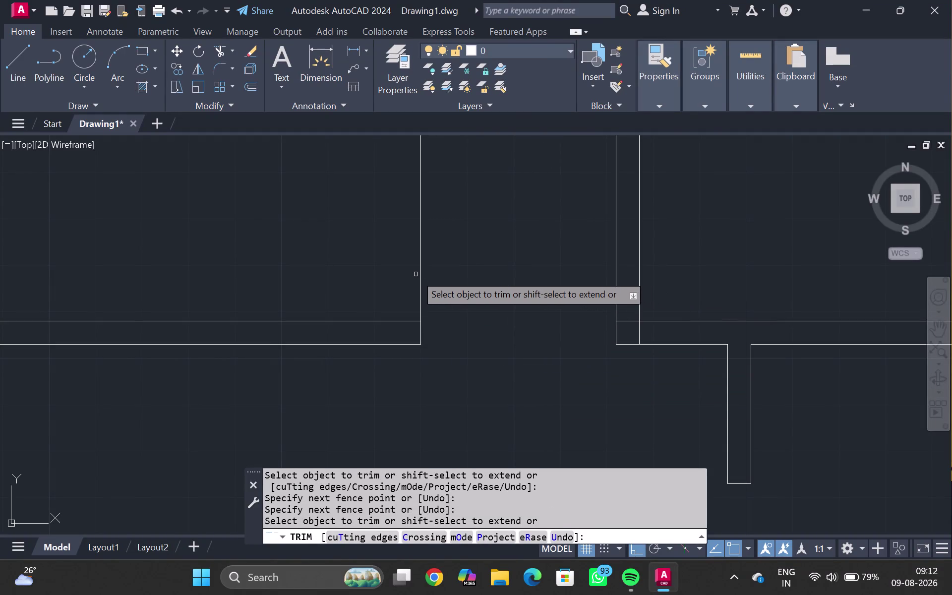
Trim the leftover wall segment, then delete the stray short line at the next junction.
drag(415, 274, 430, 282)
key(Escape)
scroll(down, 3)
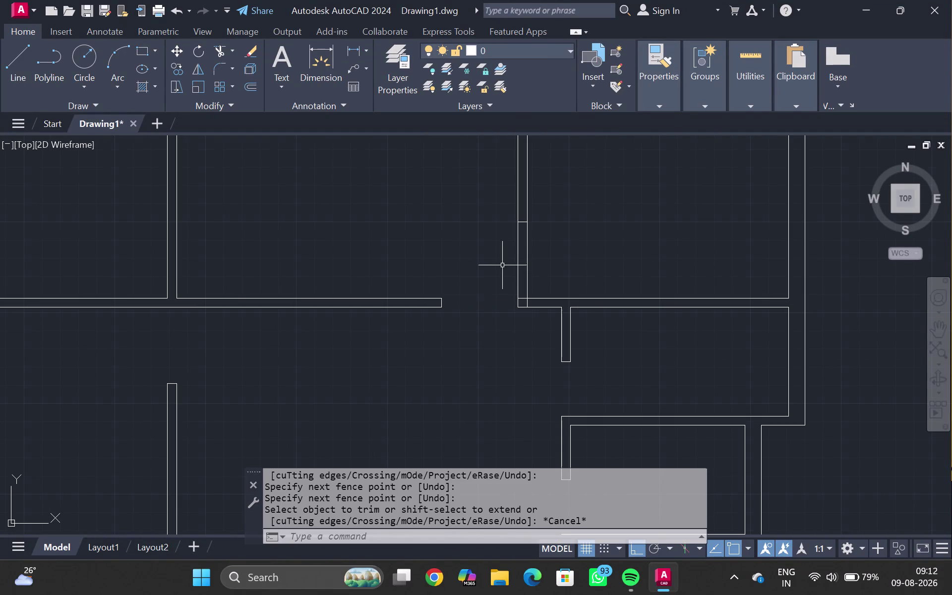
middle_drag(521, 246, 407, 399)
scroll(up, 3)
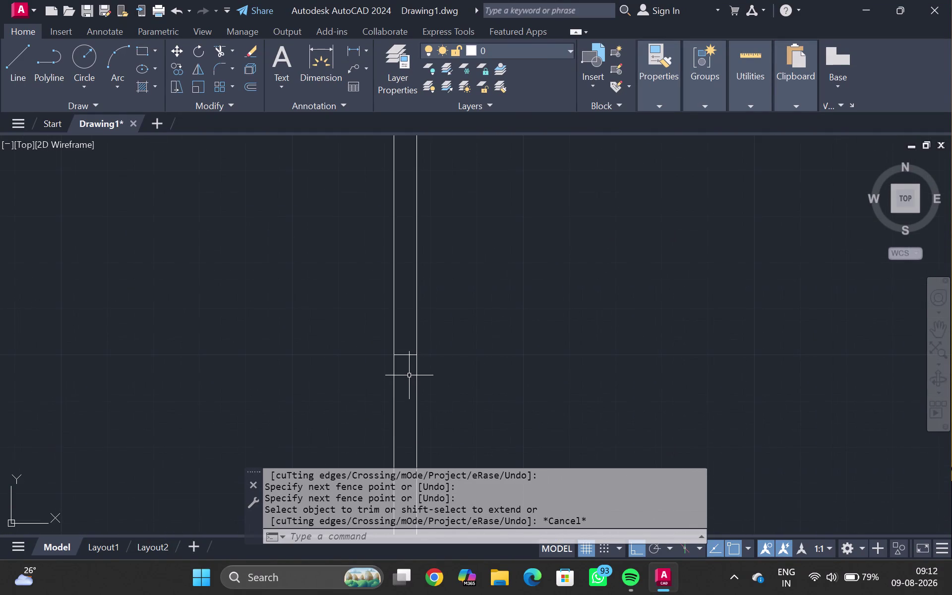
click(405, 355)
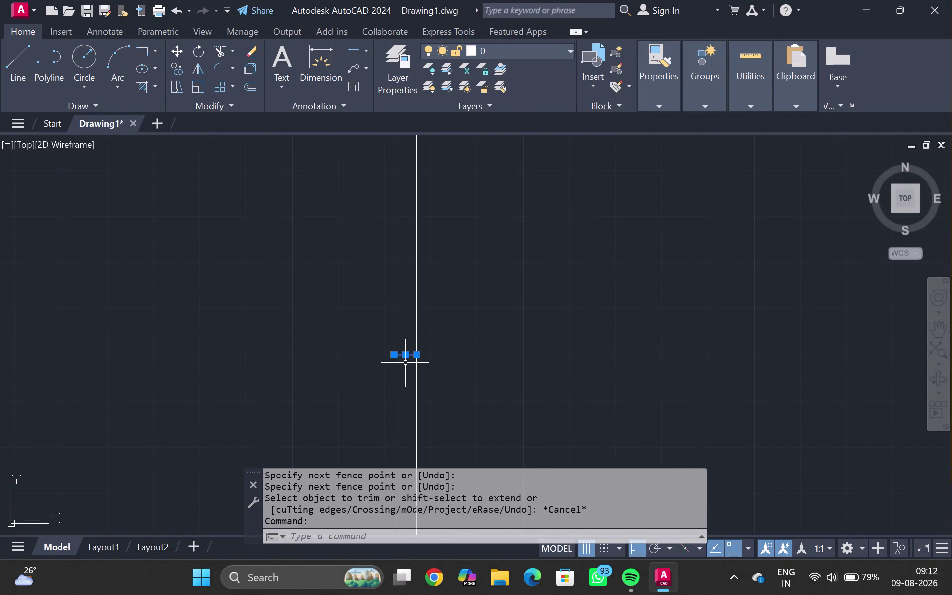
key(Delete)
Fence-trim the overlapping line piece inside the wall junction with TR.
scroll(down, 3)
middle_drag(310, 236, 321, 205)
scroll(up, 3)
scroll(up, 3)
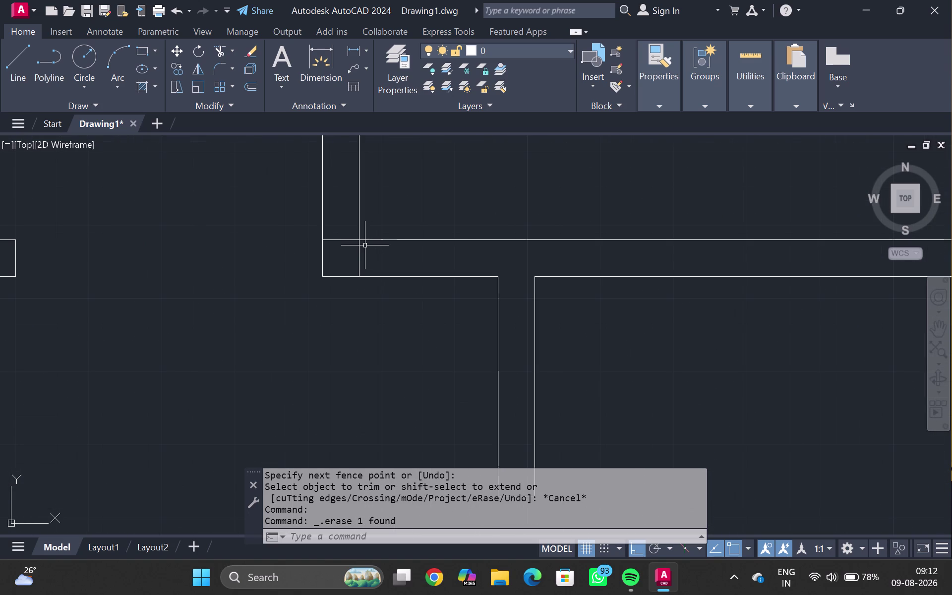
text(TR)
key(Return)
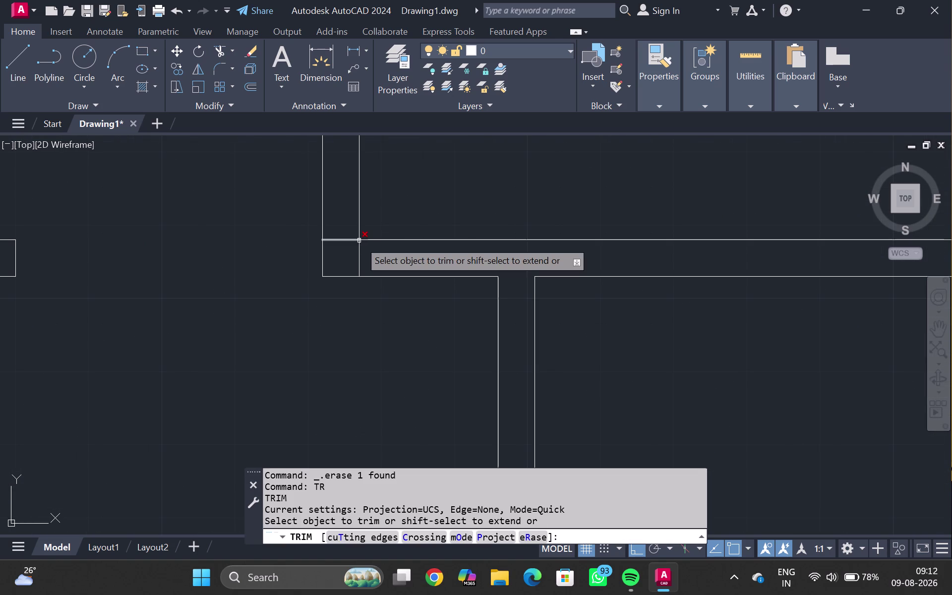
drag(339, 227, 335, 243)
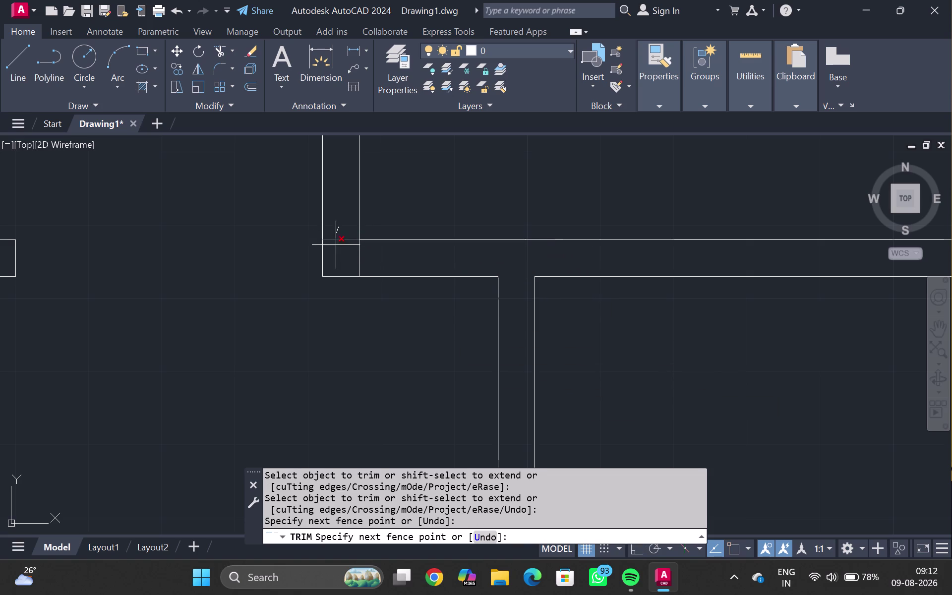
drag(335, 243, 363, 270)
key(Escape)
scroll(down, 3)
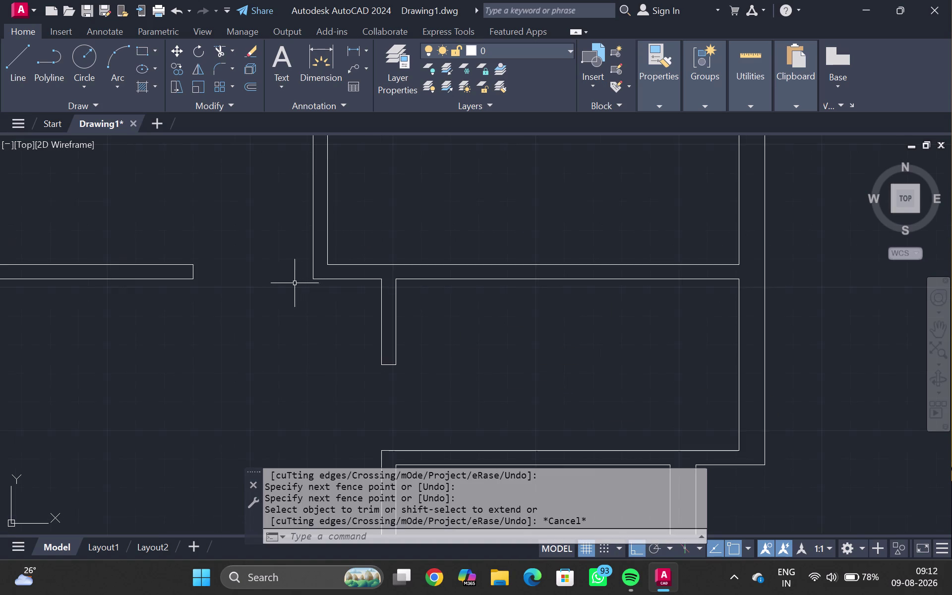
scroll(down, 3)
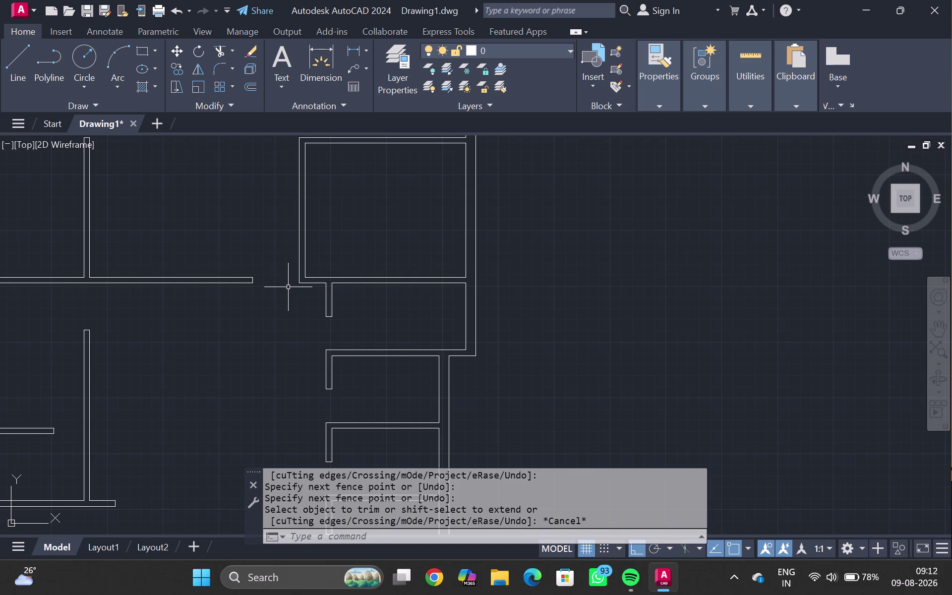
scroll(up, 3)
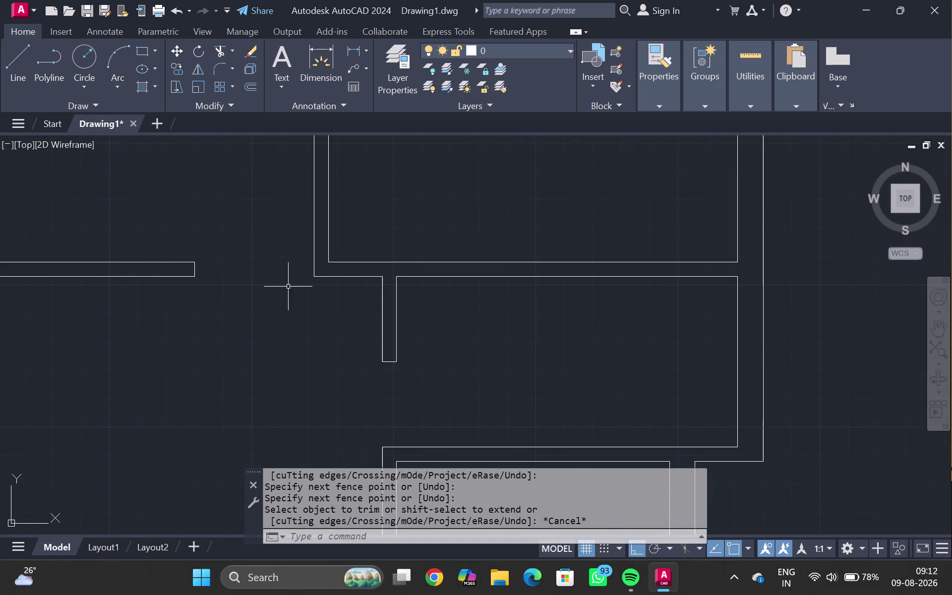
Draw a cap line across the vertical wall from the inner corner to the outer line.
key(l)
key(Return)
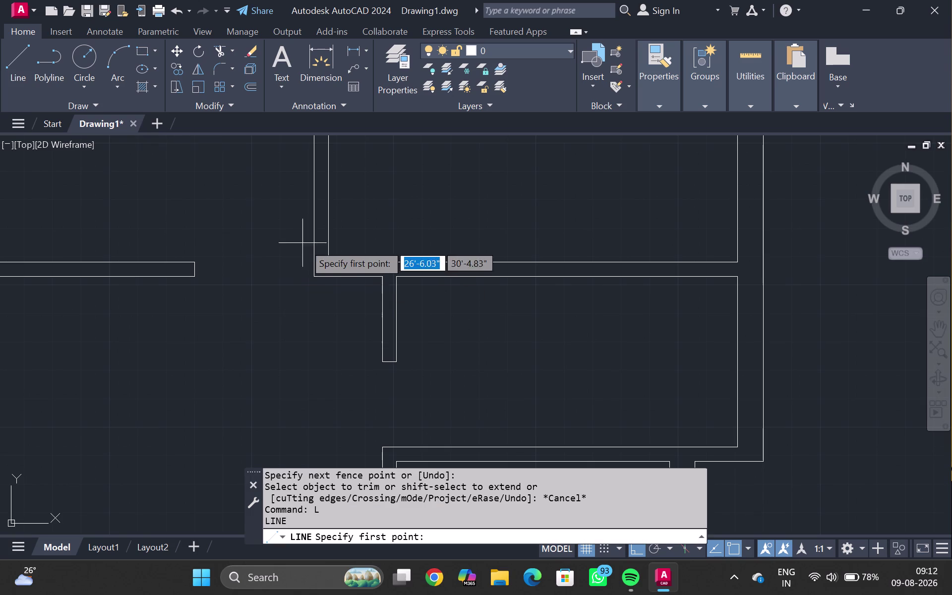
scroll(up, 3)
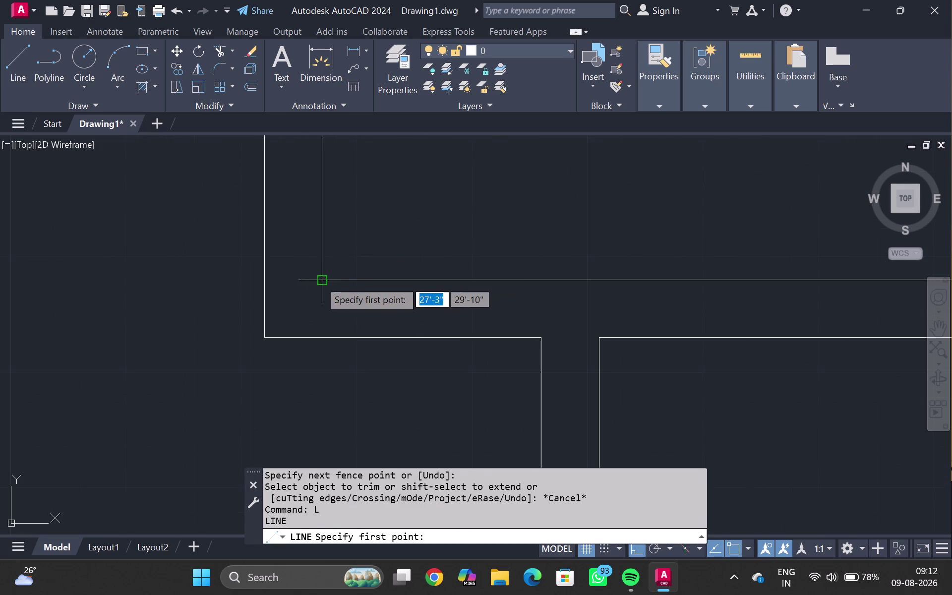
click(318, 279)
click(269, 278)
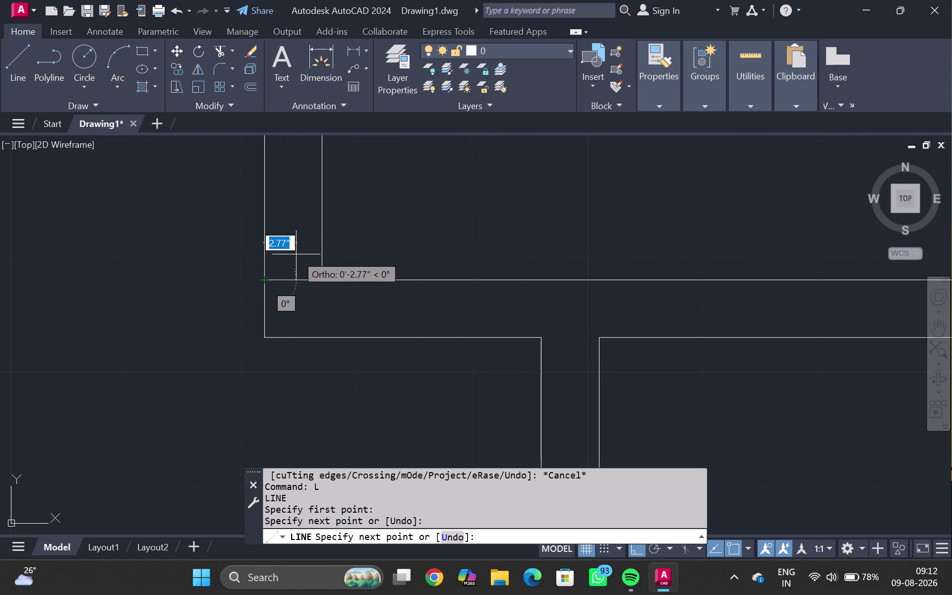
key(Escape)
click(282, 281)
Offset the cap line 3'6" upward.
key(o)
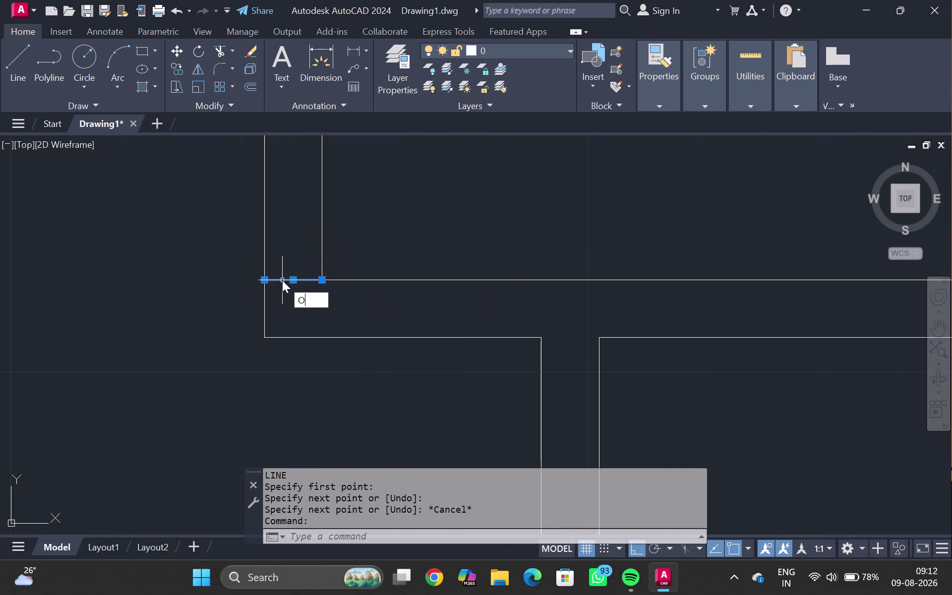
key(Return)
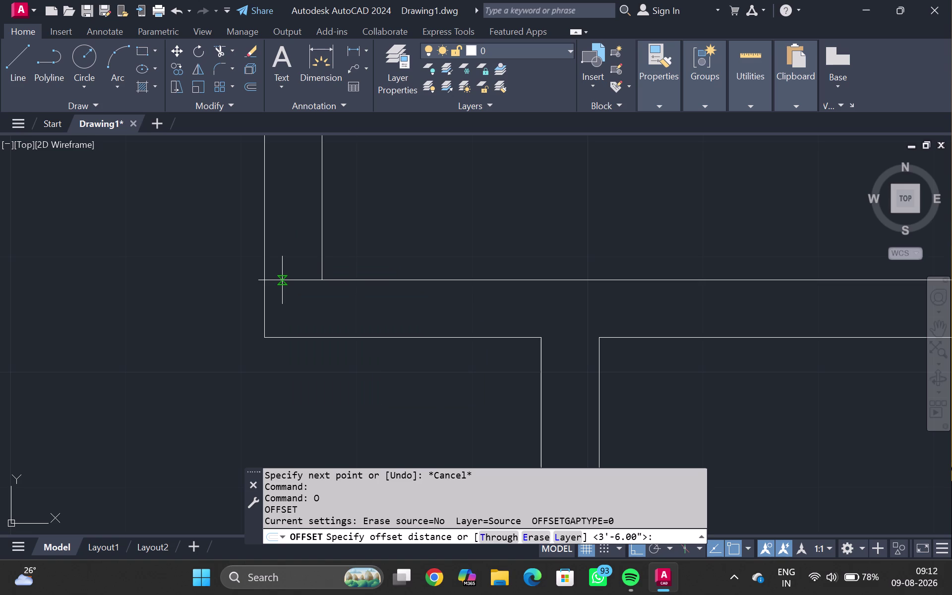
text(3'6")
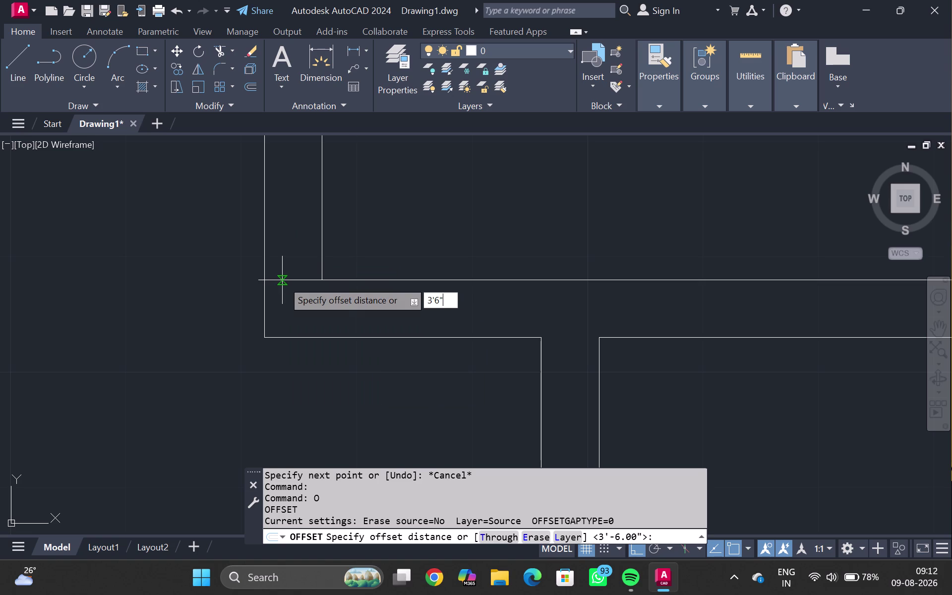
key(Return)
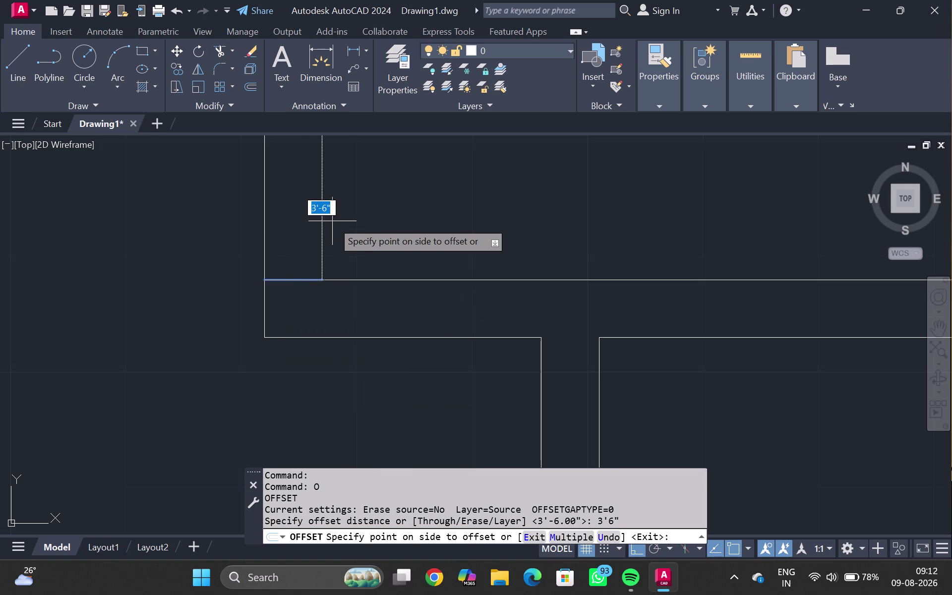
scroll(down, 3)
middle_drag(315, 220, 310, 334)
click(310, 265)
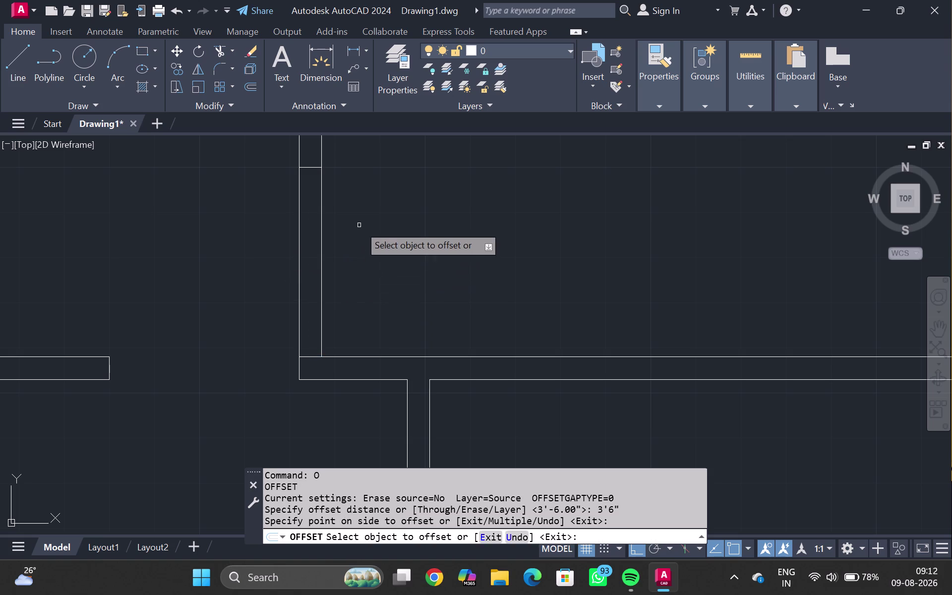
key(Escape)
Trim the wall lines between the two cap lines to open the wall.
text(TR)
key(Return)
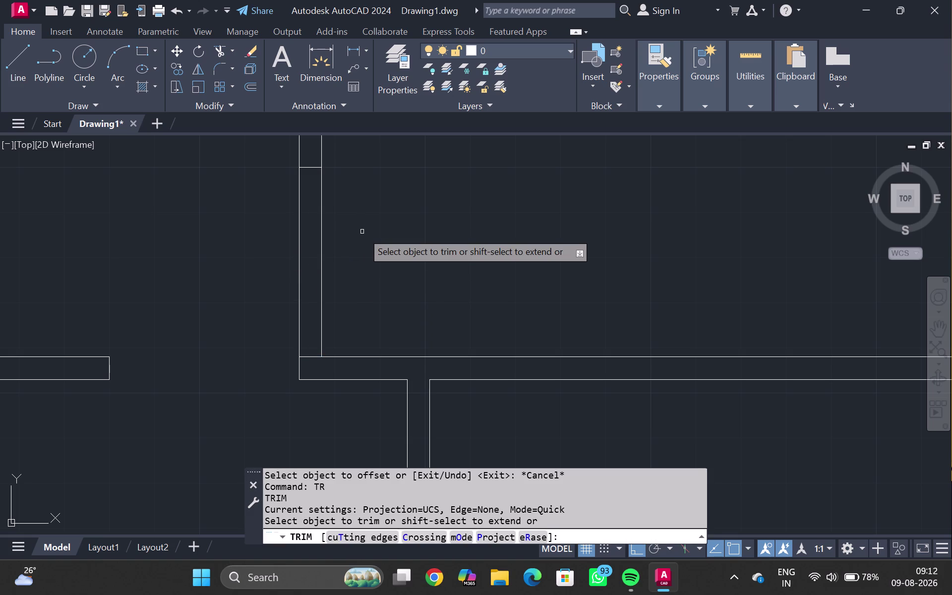
drag(362, 231, 277, 261)
key(Escape)
scroll(down, 3)
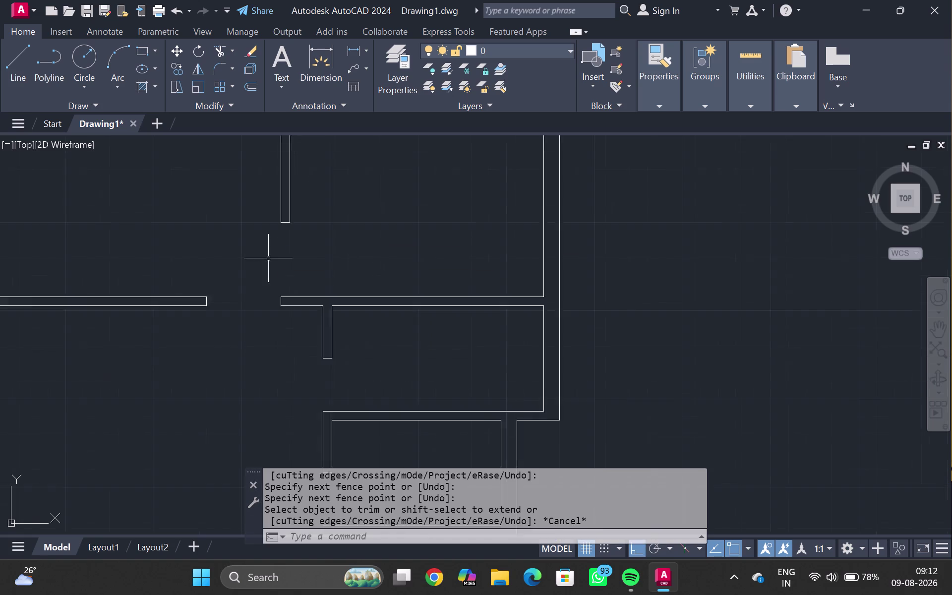
scroll(down, 3)
scroll(down, 3)
scroll(down, 3)
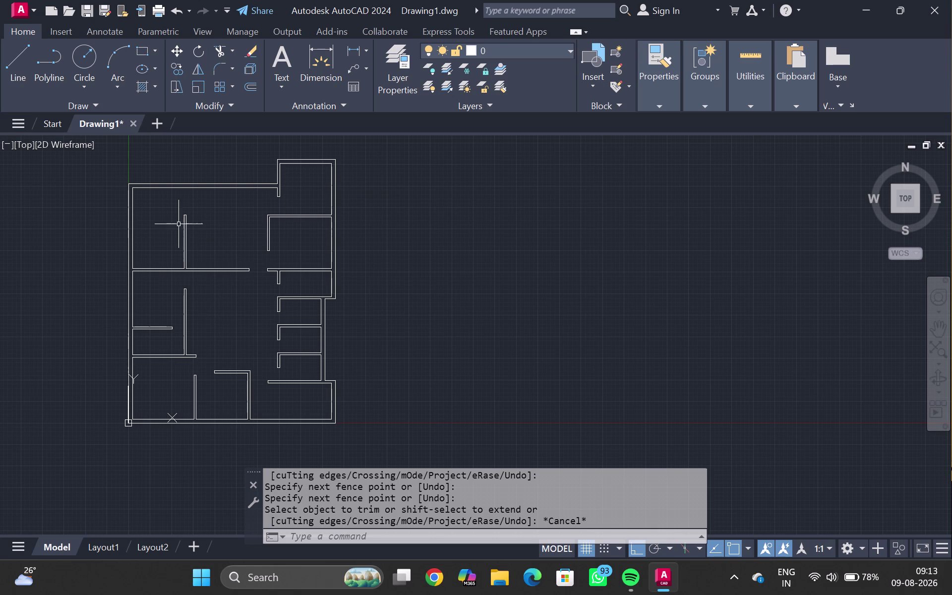
Draw a cap line across the left outer wall near the top-left corner.
middle_drag(163, 226, 199, 279)
scroll(up, 3)
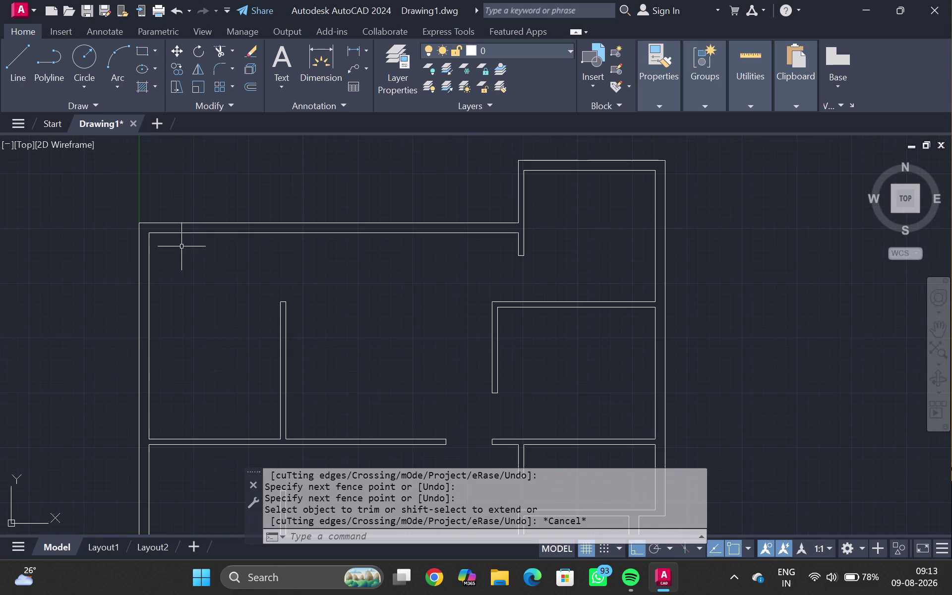
middle_drag(183, 247, 204, 302)
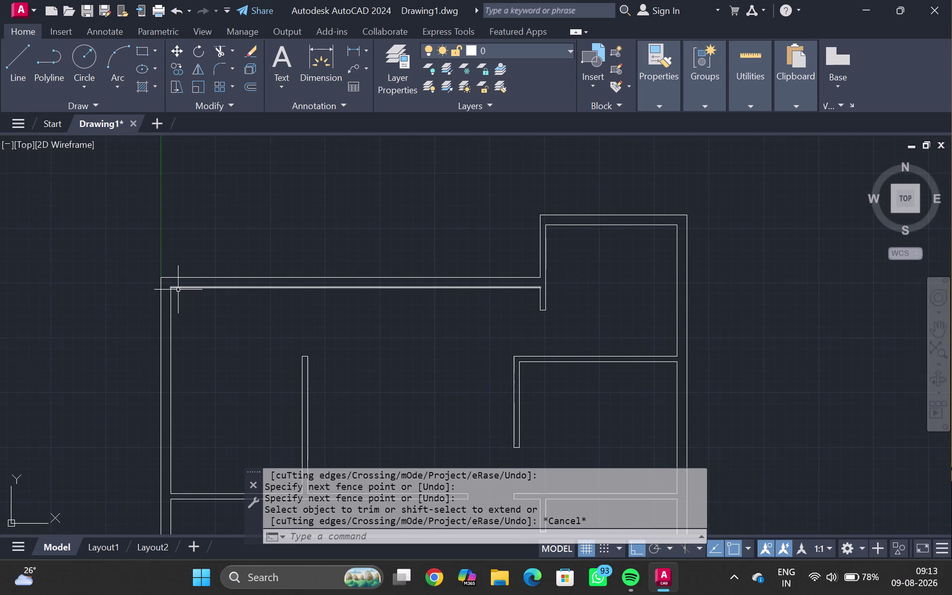
scroll(up, 3)
key(l)
key(Return)
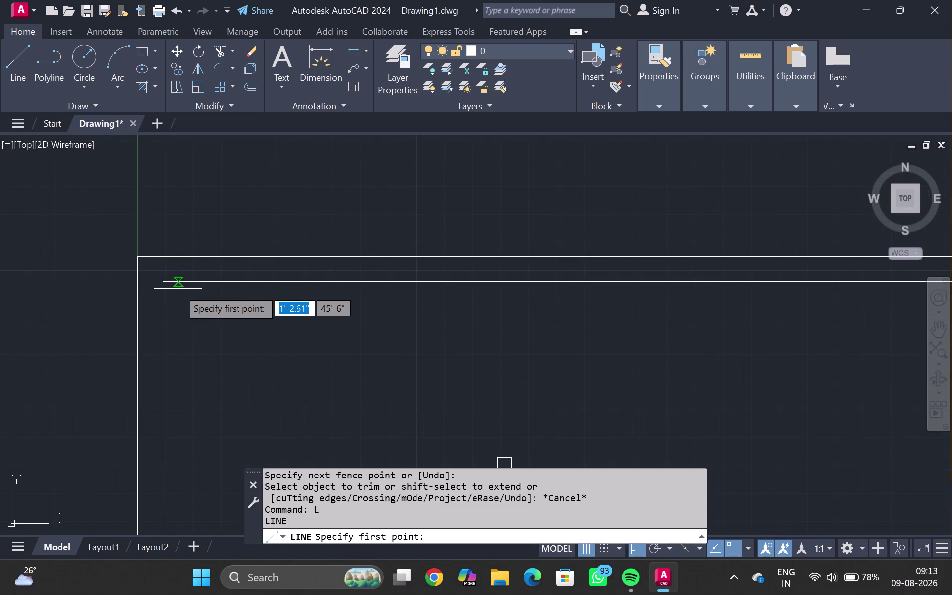
click(164, 280)
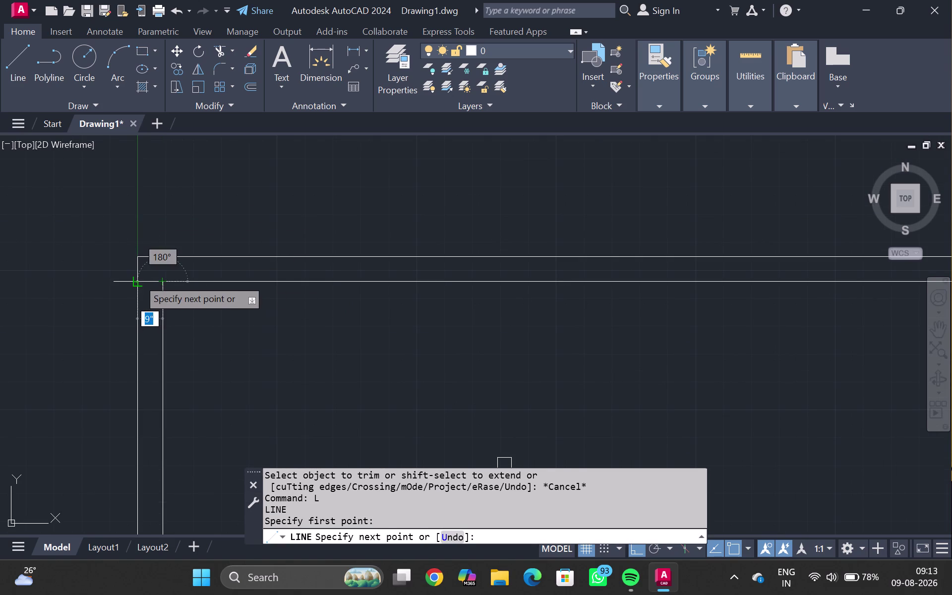
click(134, 280)
key(Escape)
Offset the cap line 3'6" downward.
click(153, 282)
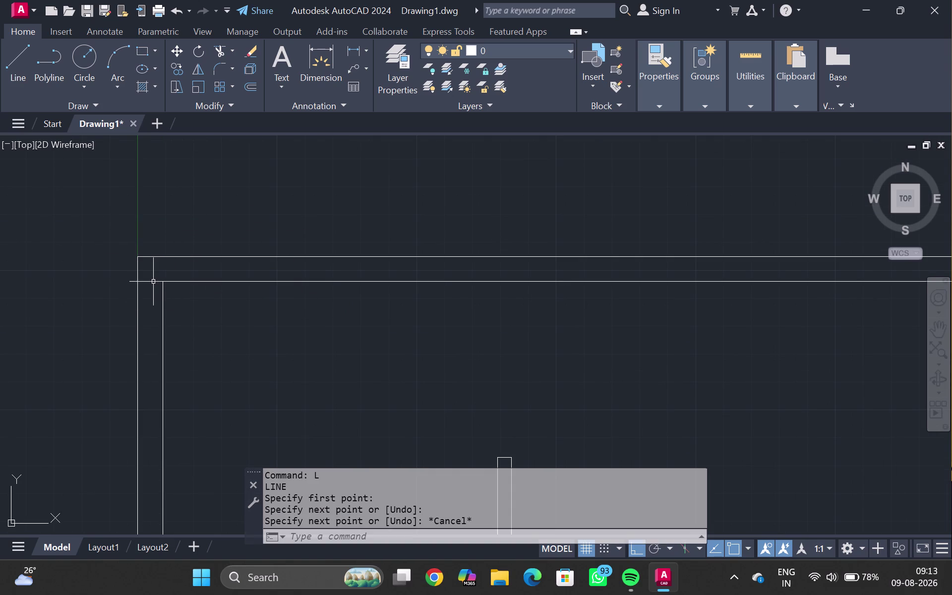
key(o)
key(Return)
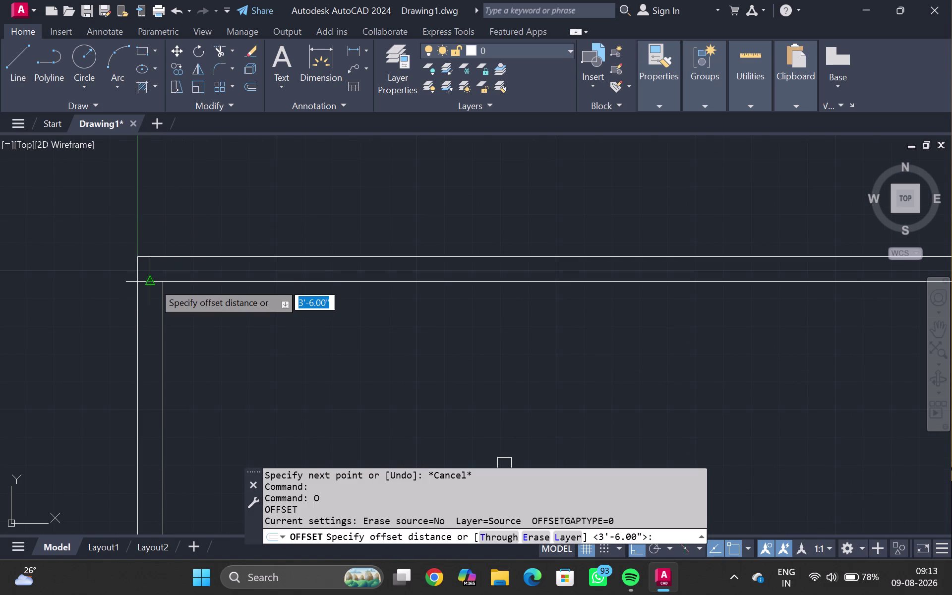
text(3'6")
key(Return)
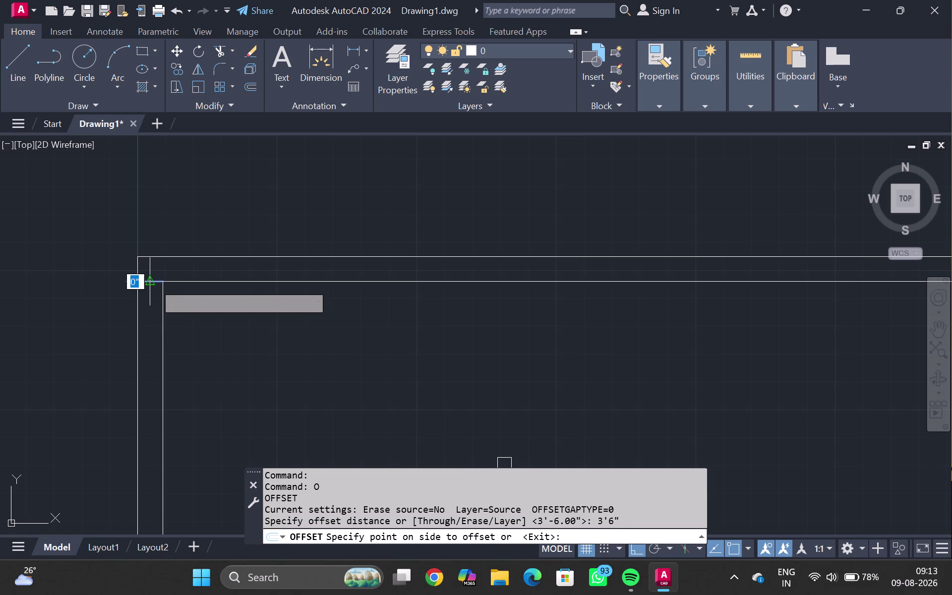
click(123, 427)
key(Escape)
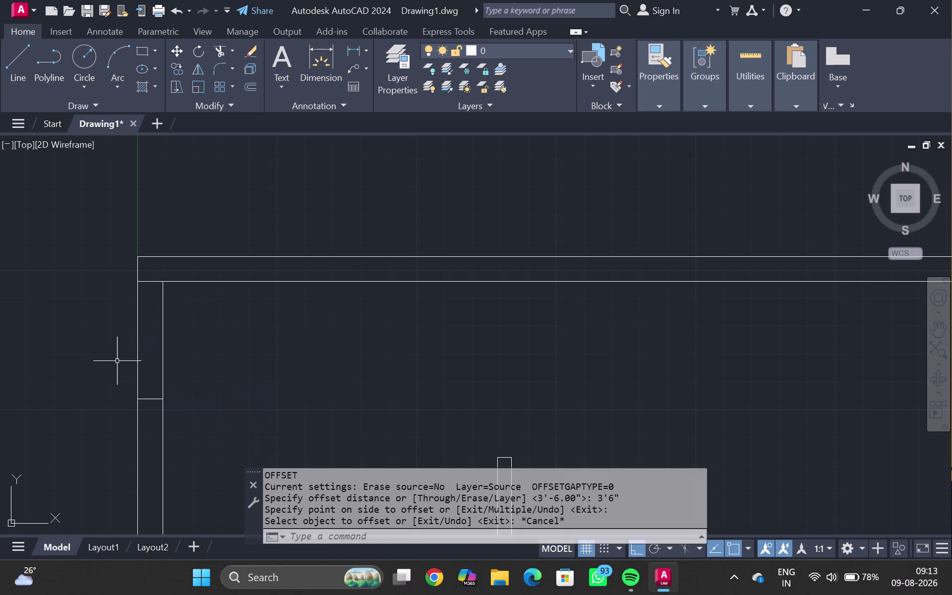
Fence-trim the wall lines between the two caps.
key(t)
key(r)
key(Return)
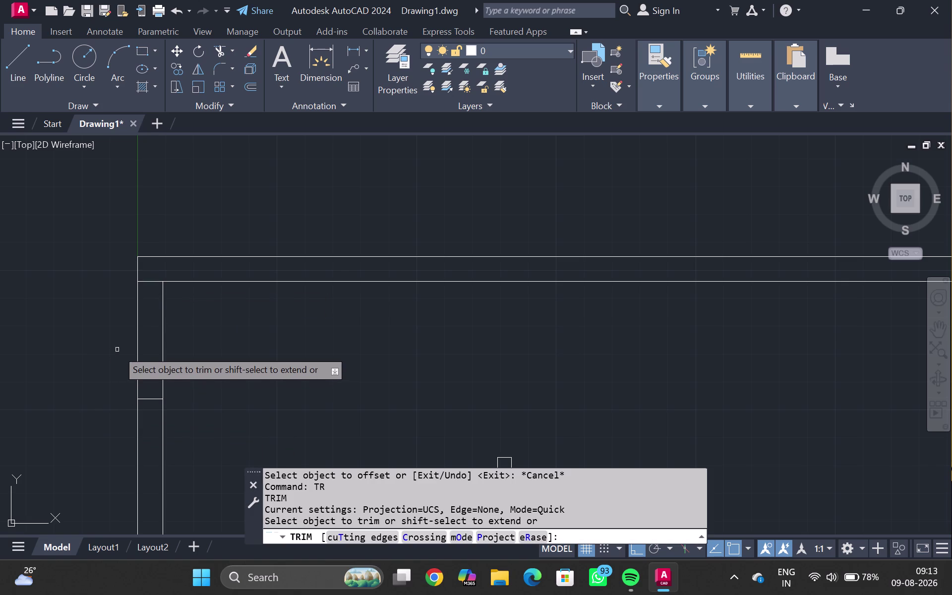
drag(119, 347, 334, 383)
key(Escape)
scroll(down, 3)
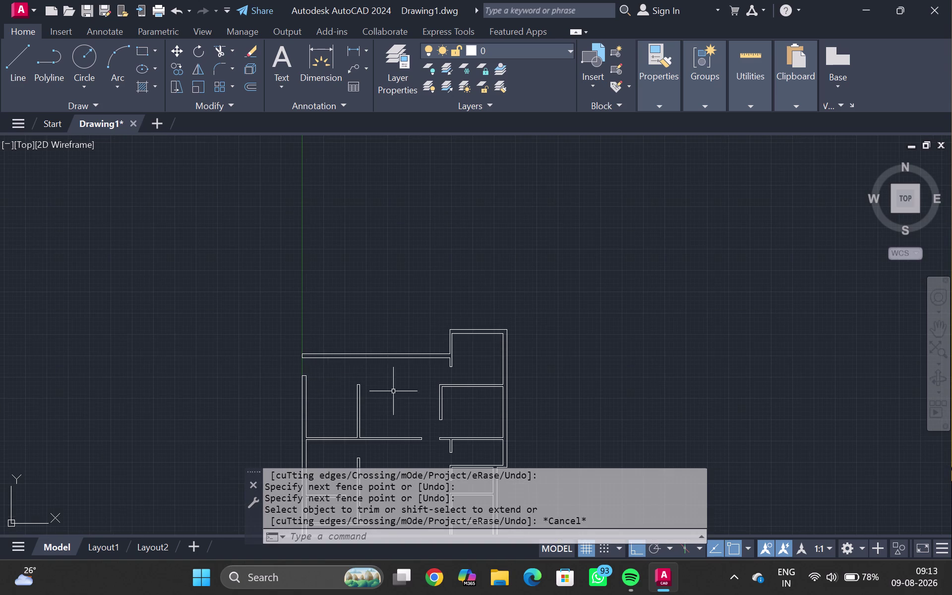
middle_drag(401, 397, 371, 260)
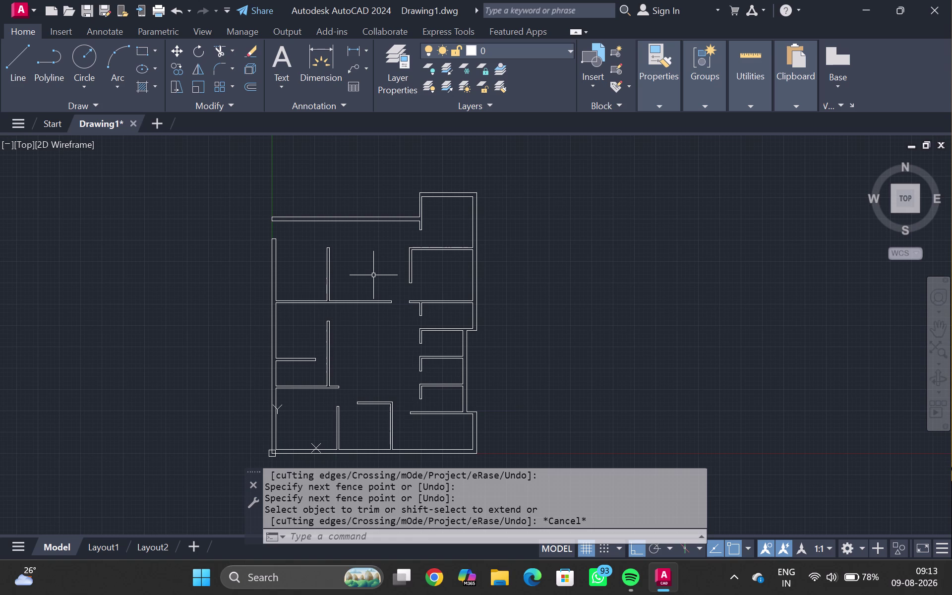
scroll(down, 3)
scroll(up, 3)
scroll(down, 3)
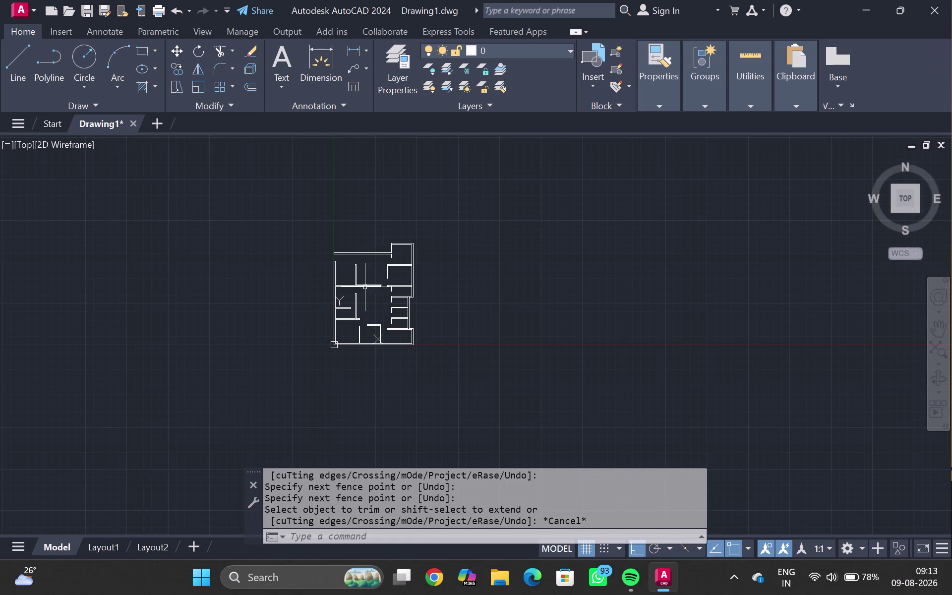
scroll(up, 3)
scroll(up, 3)
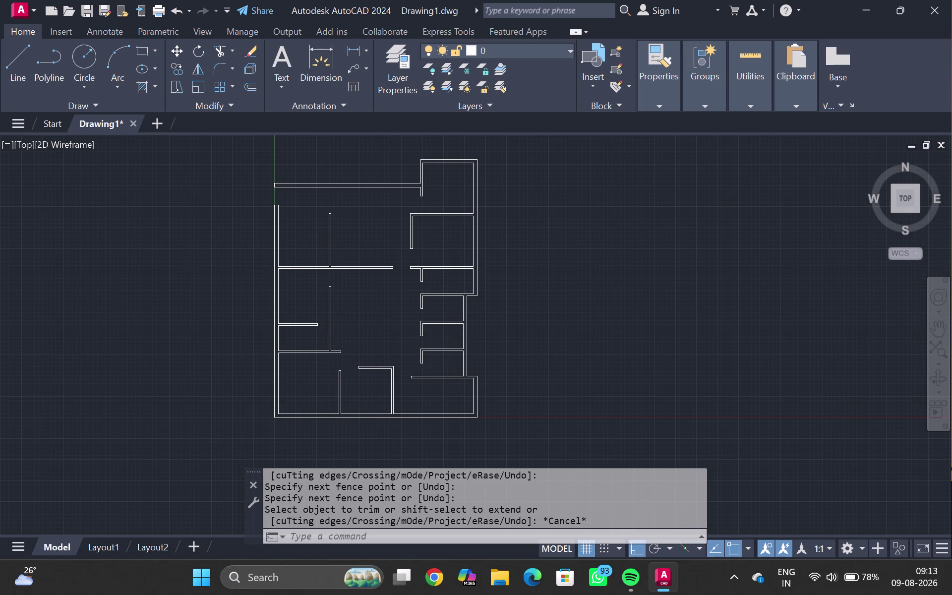
scroll(down, 3)
middle_drag(370, 298, 379, 261)
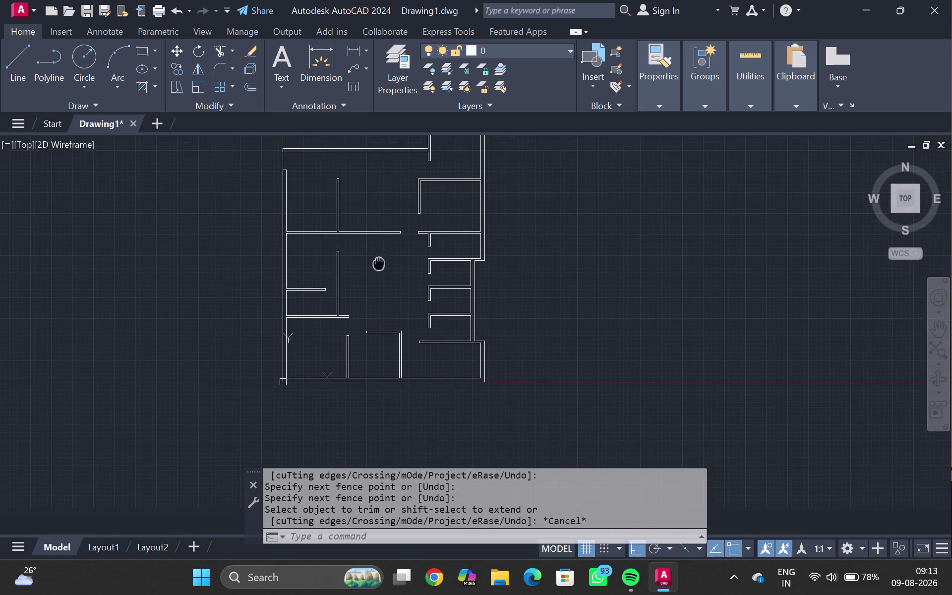
middle_drag(379, 261, 380, 260)
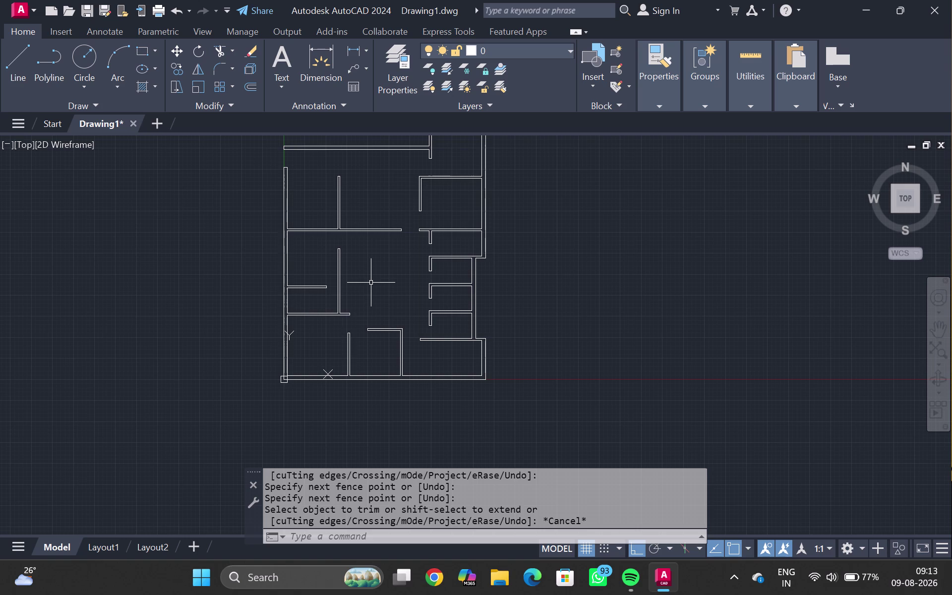
scroll(up, 3)
middle_drag(371, 283, 368, 297)
scroll(down, 3)
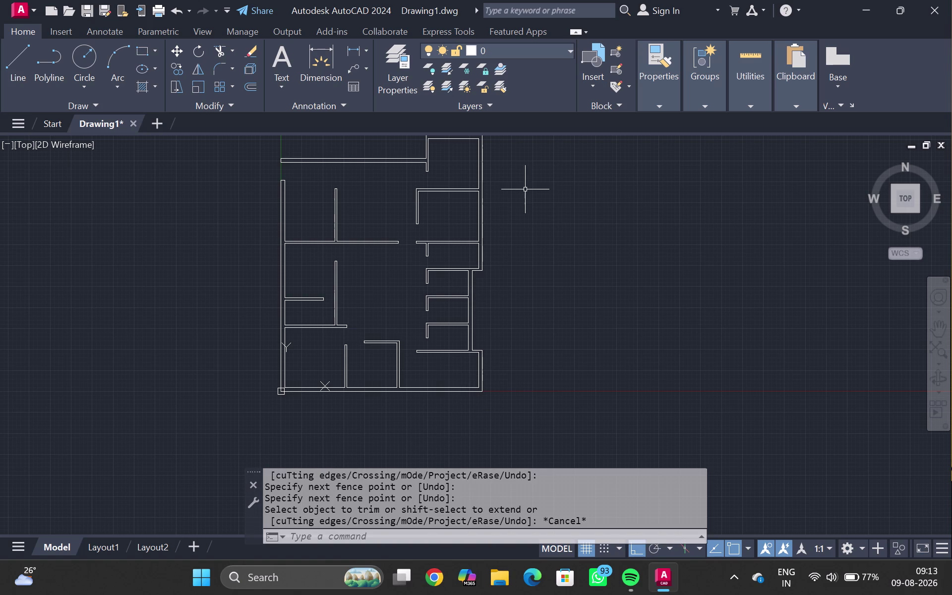
scroll(up, 3)
middle_drag(386, 370, 373, 459)
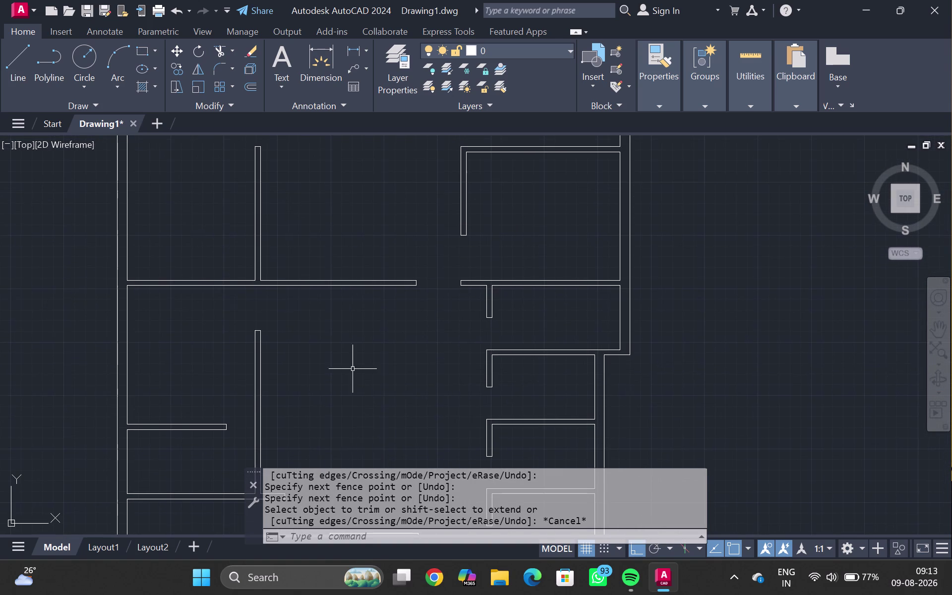
click(332, 284)
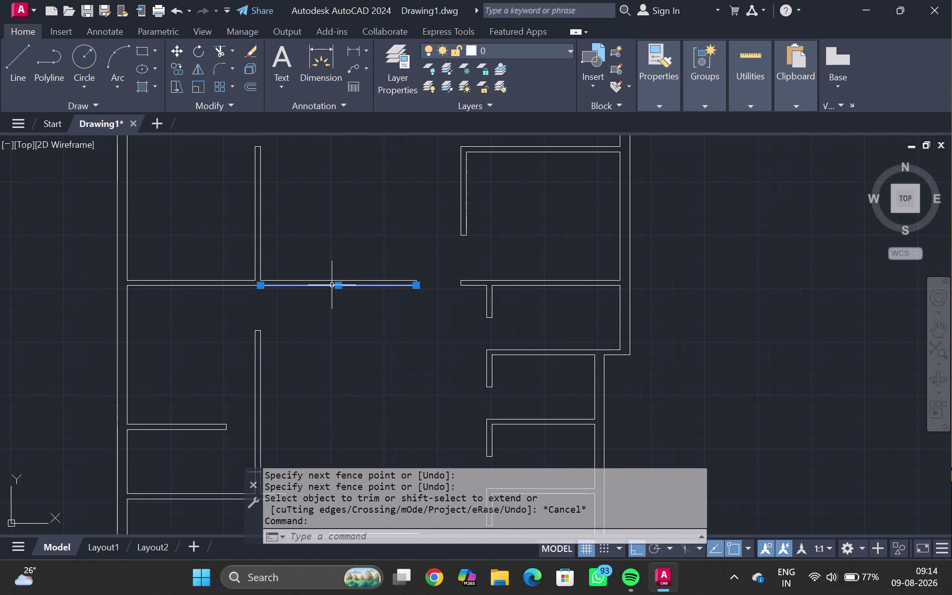
Offset the middle horizontal wall line 3' downward.
key(o)
key(Return)
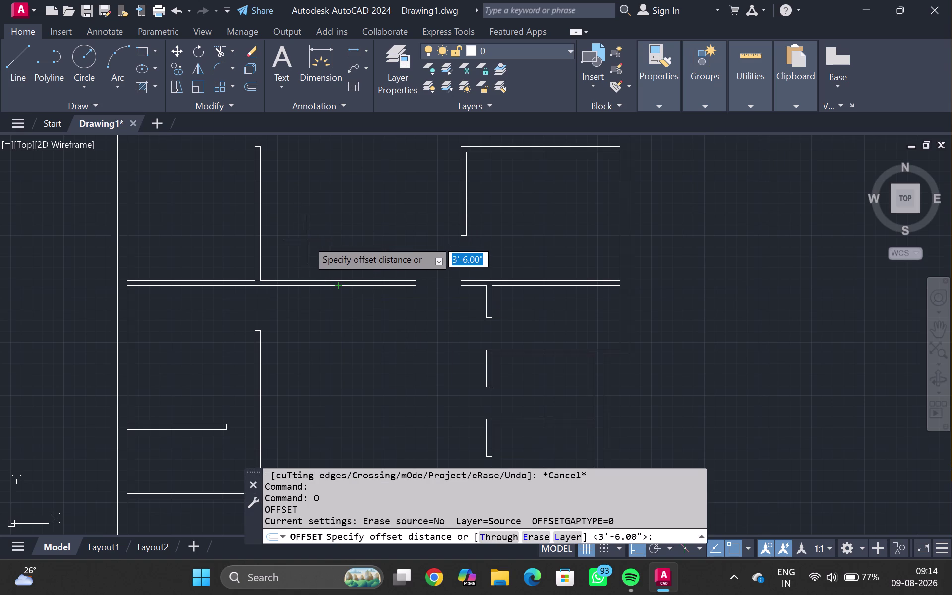
key(Escape)
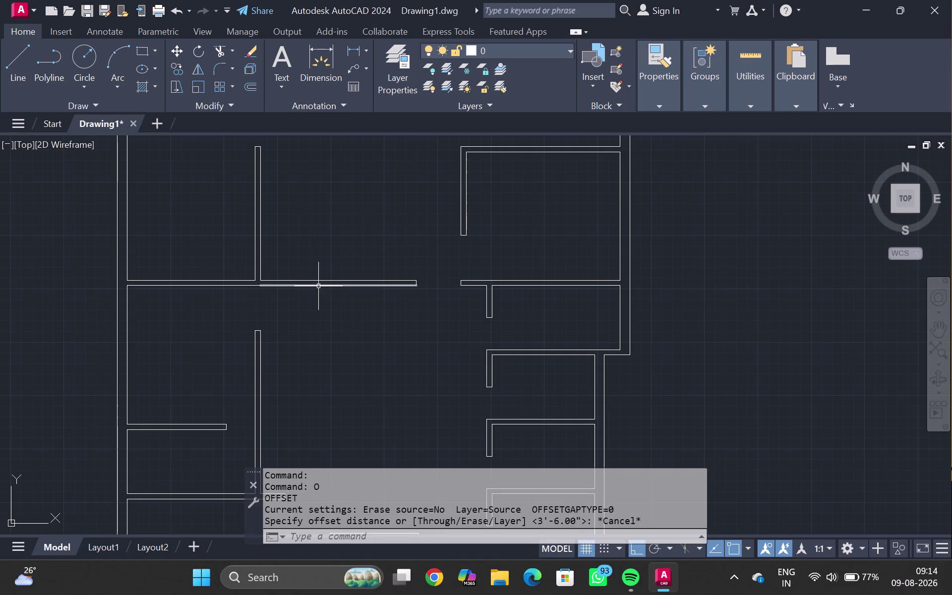
click(318, 287)
key(o)
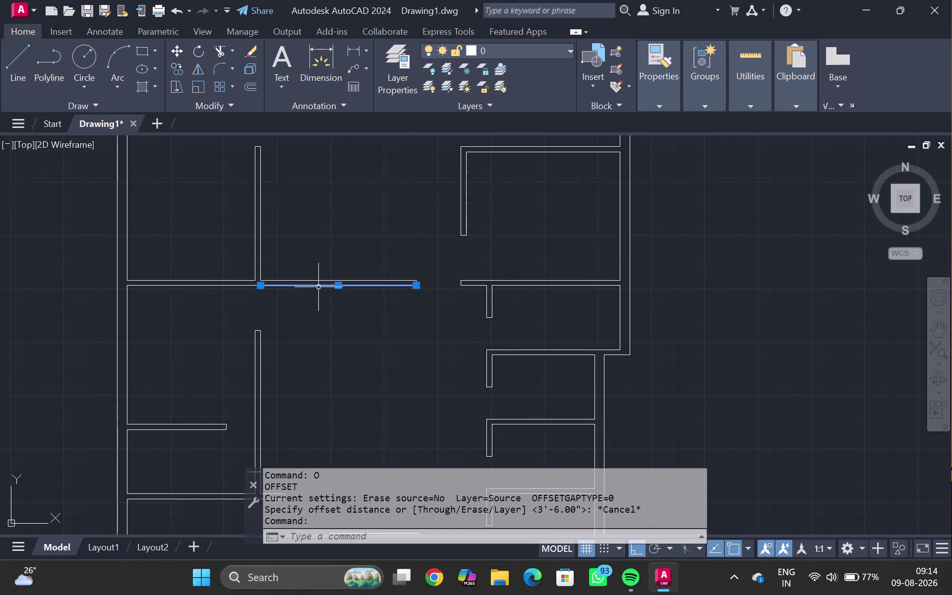
key(Return)
text(3)
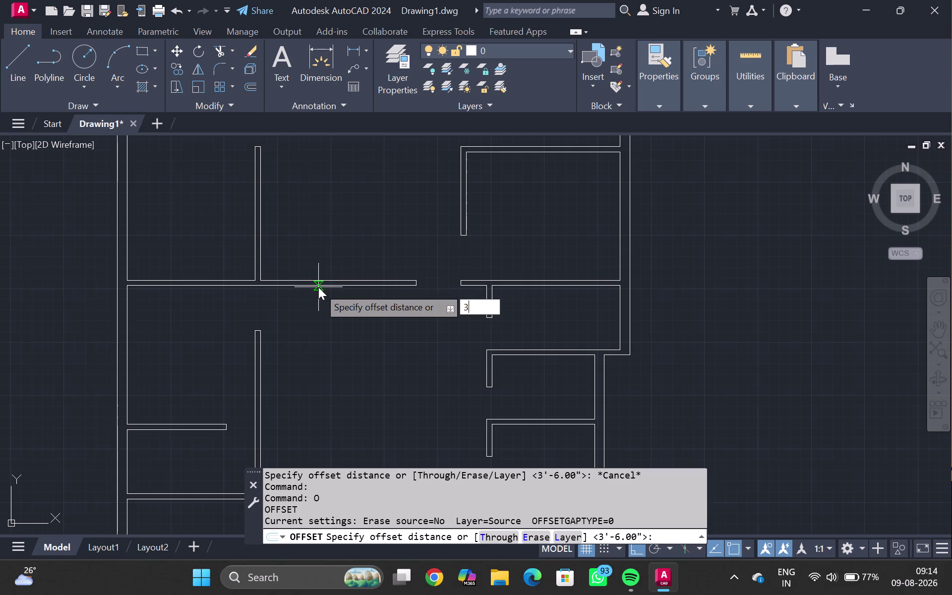
text(')
key(Return)
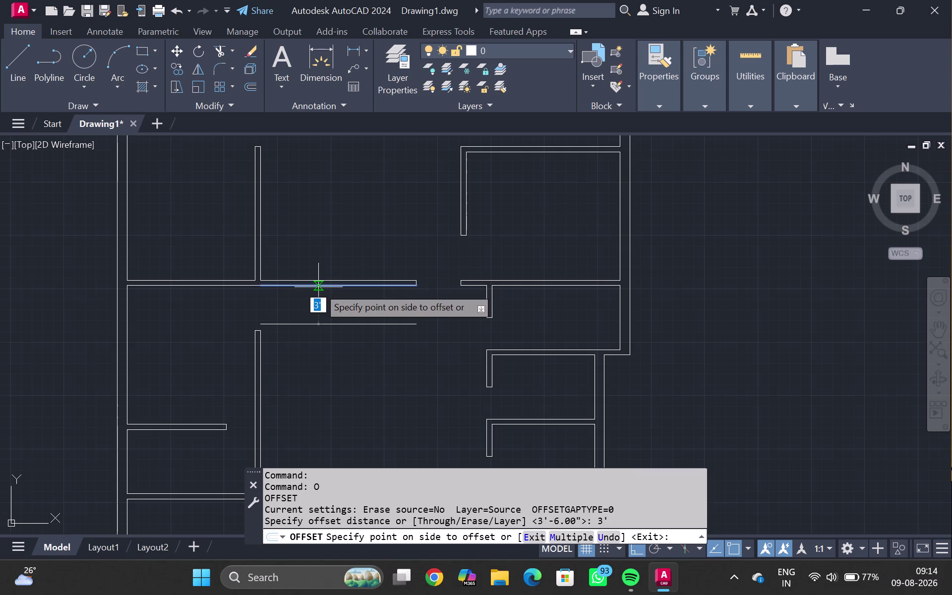
click(322, 339)
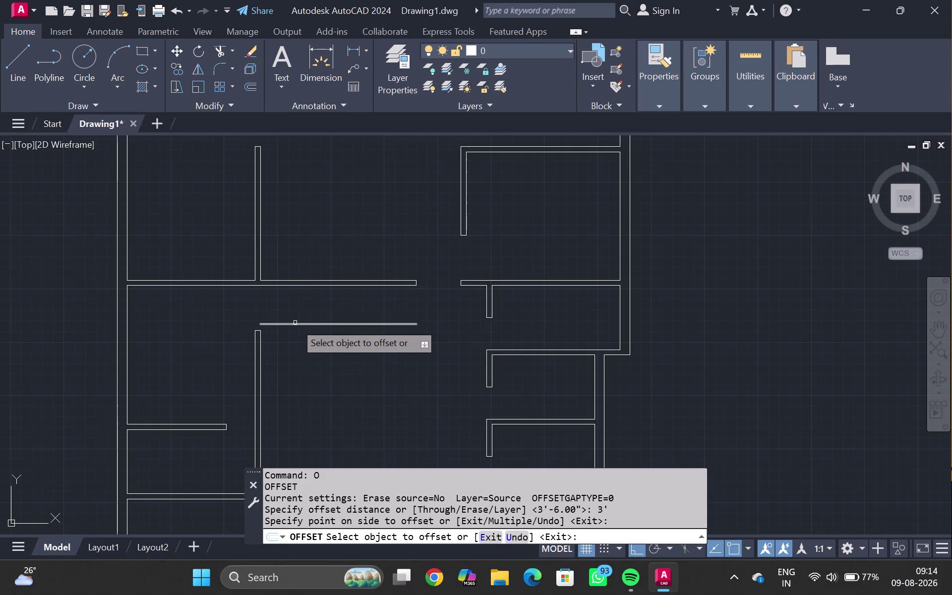
Zoom around the offset area and leave the offset command.
scroll(down, 3)
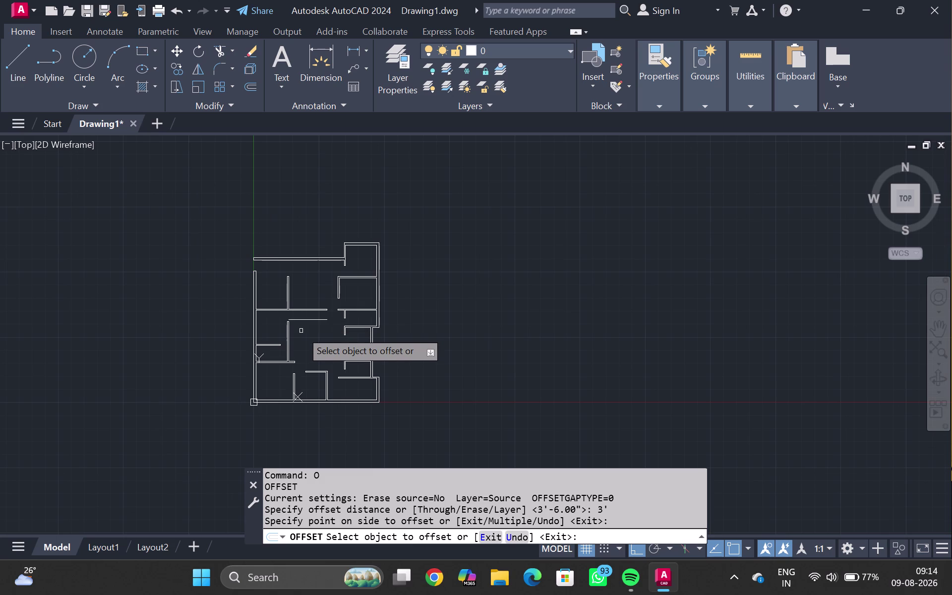
scroll(up, 3)
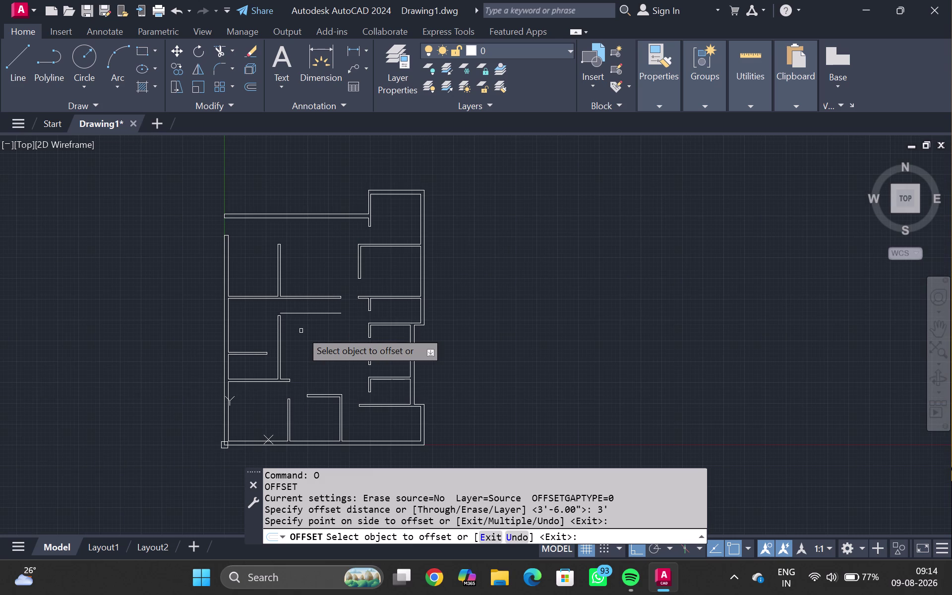
scroll(up, 3)
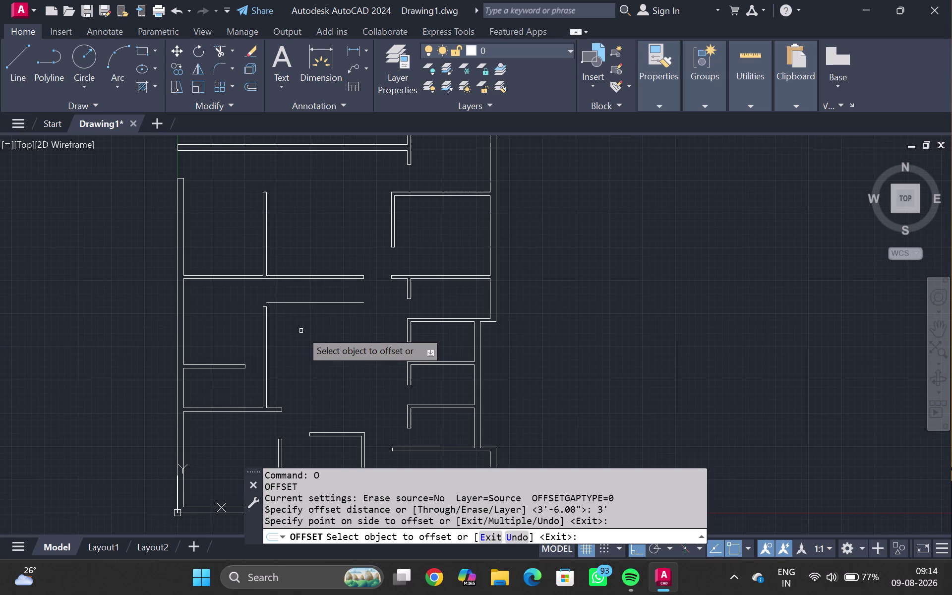
middle_click(301, 330)
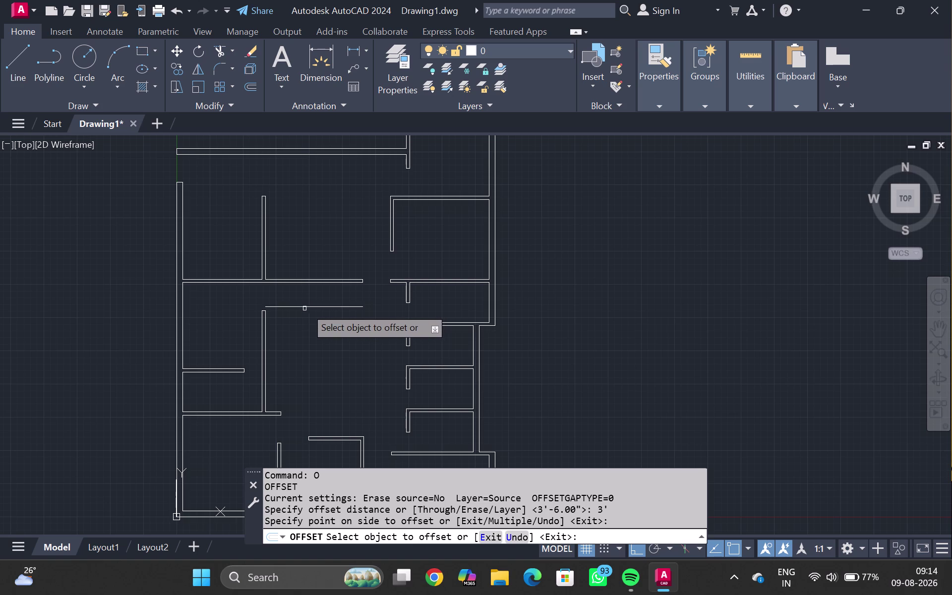
scroll(up, 3)
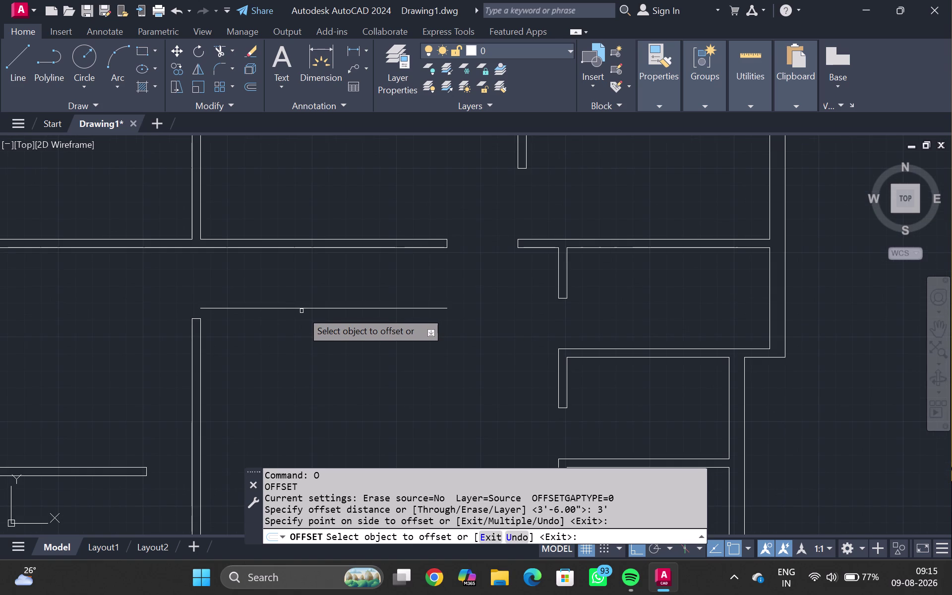
key(l)
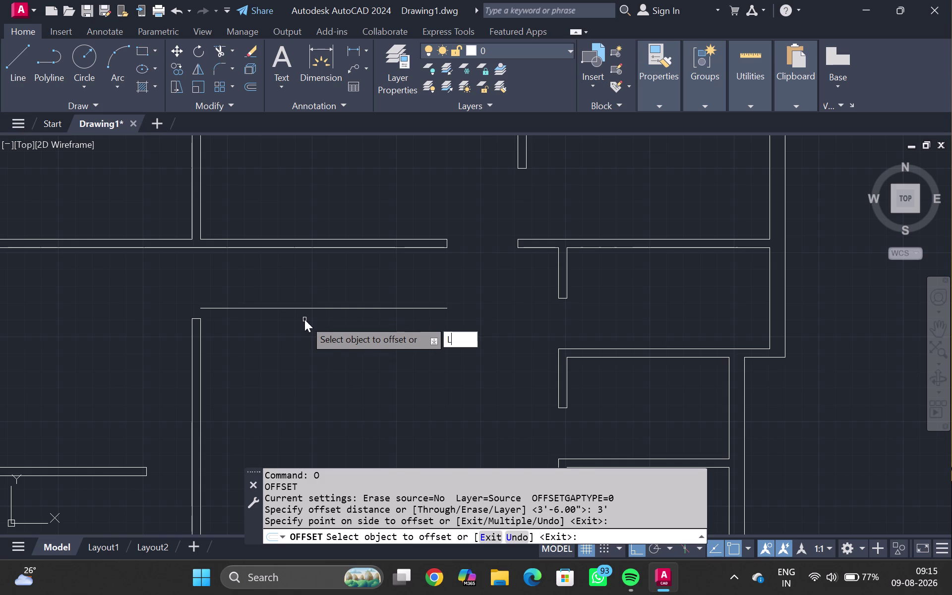
key(Return)
key(Escape)
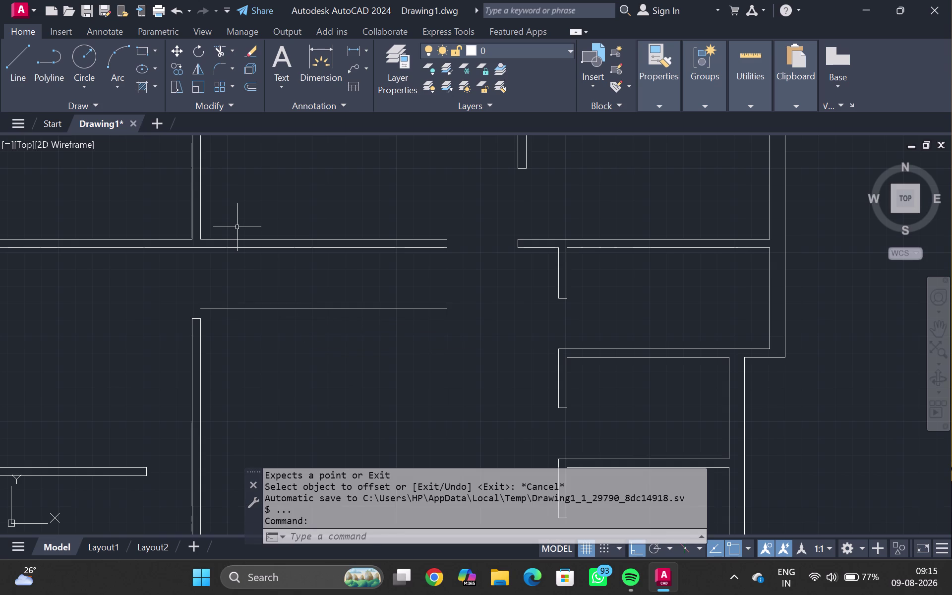
Draw a 2' line starting on the new parallel line.
key(l)
key(Return)
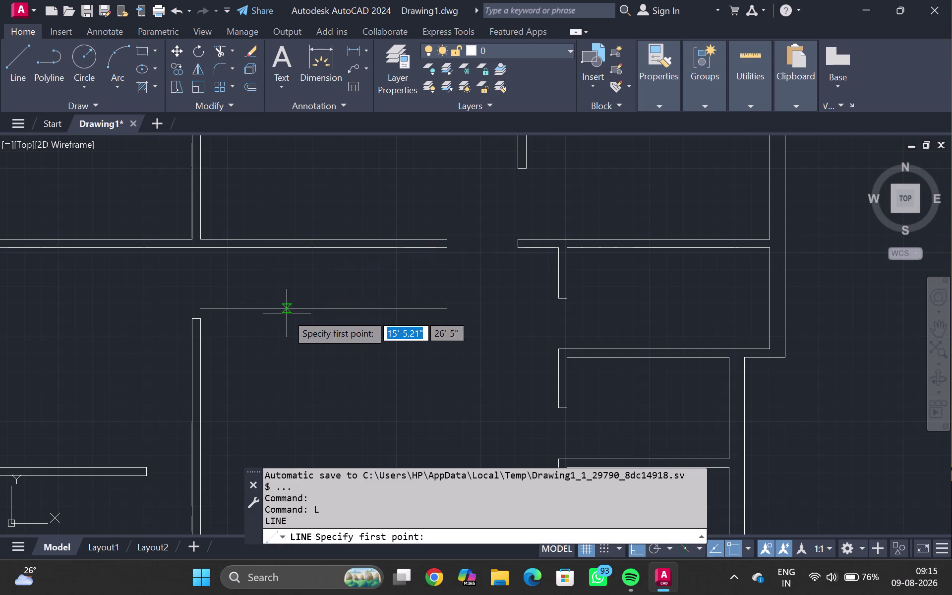
scroll(up, 3)
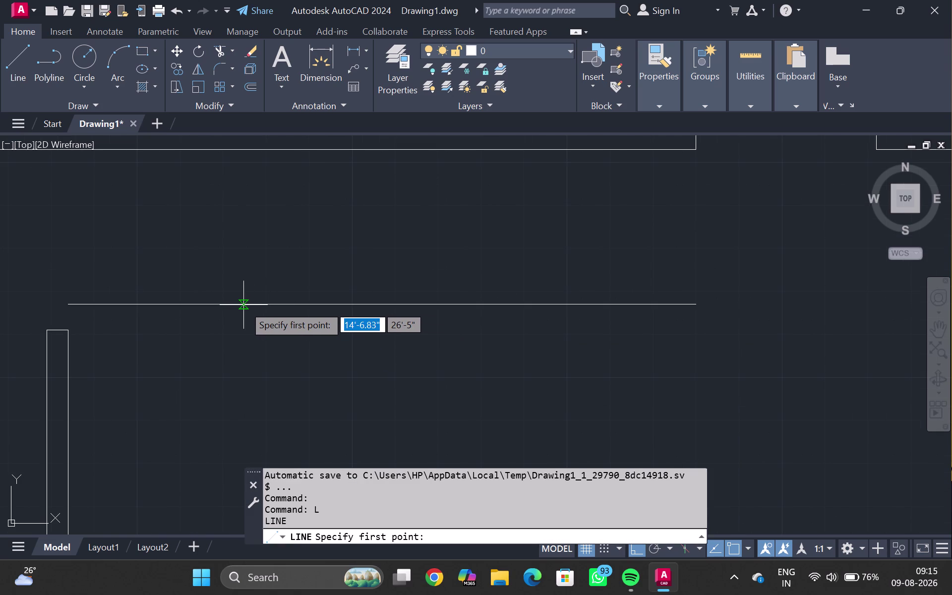
click(243, 304)
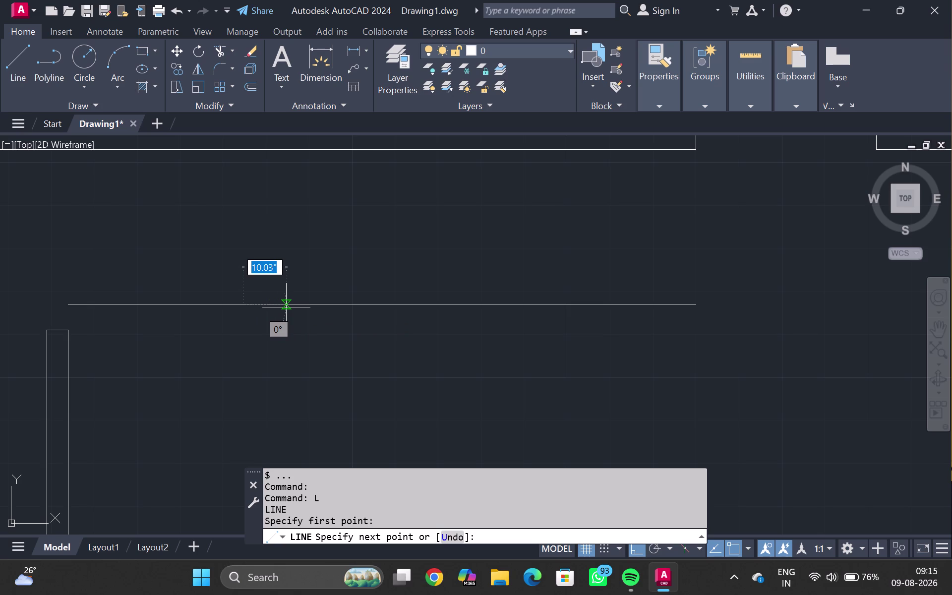
text(2')
key(Return)
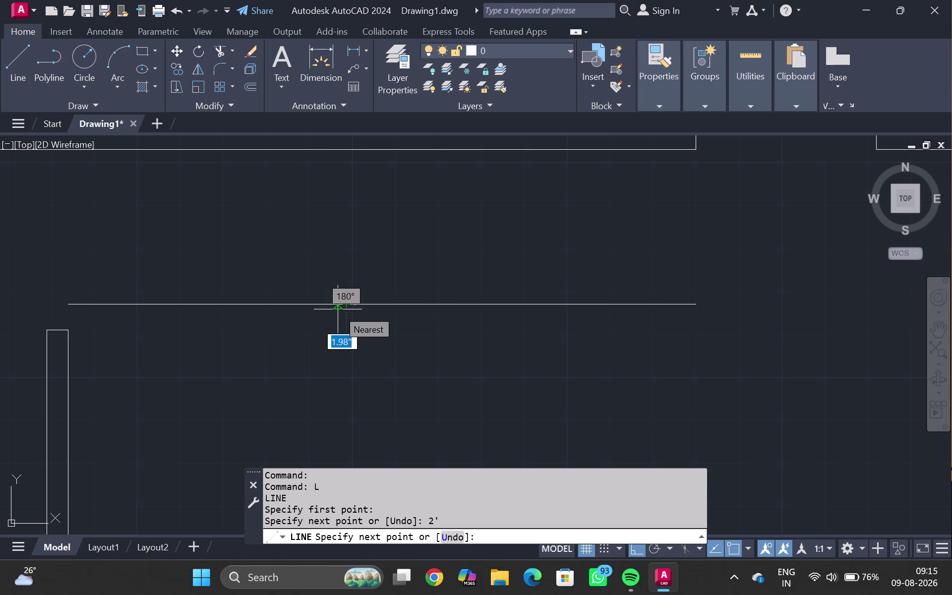
key(Escape)
Delete the long parallel offset line.
click(442, 305)
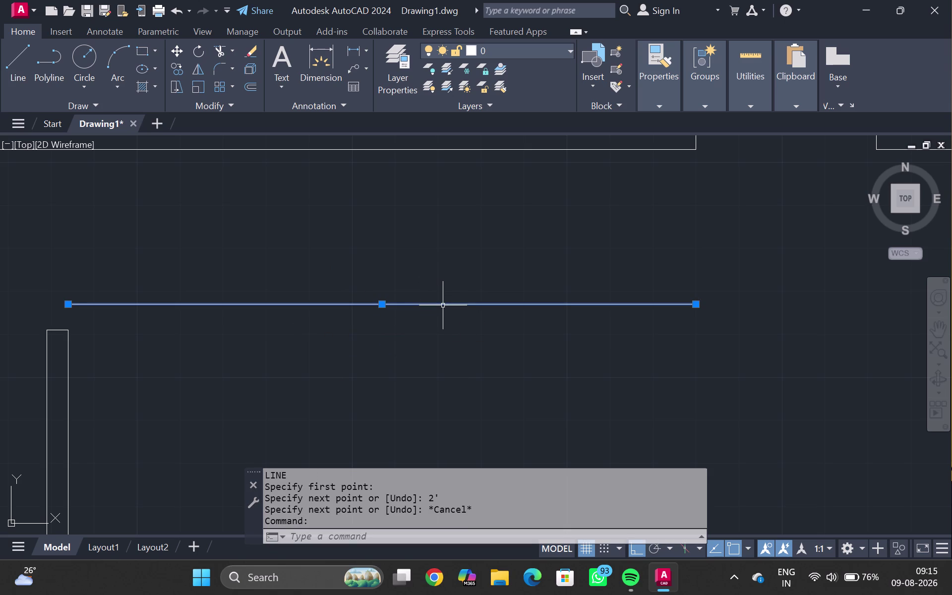
key(Delete)
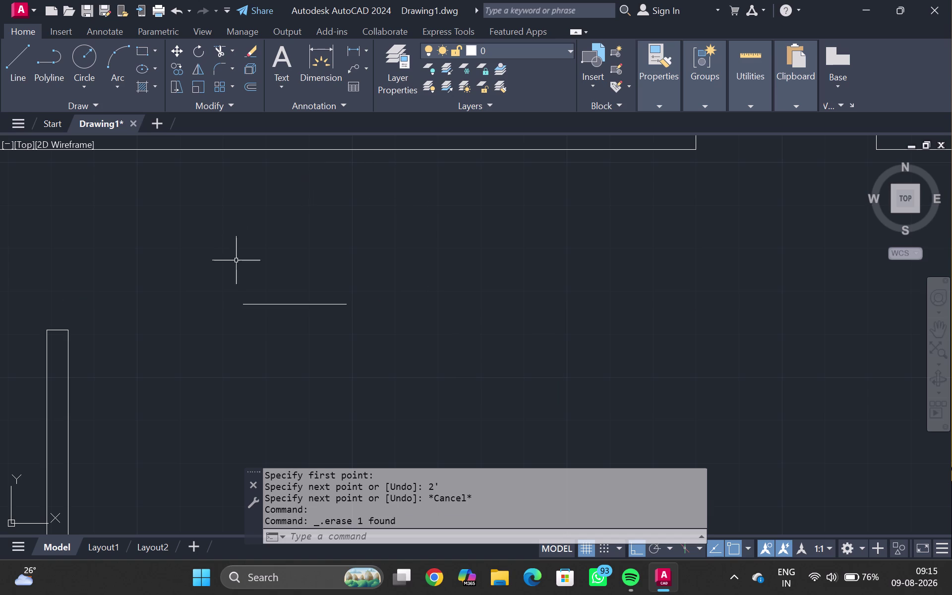
key(l)
key(Return)
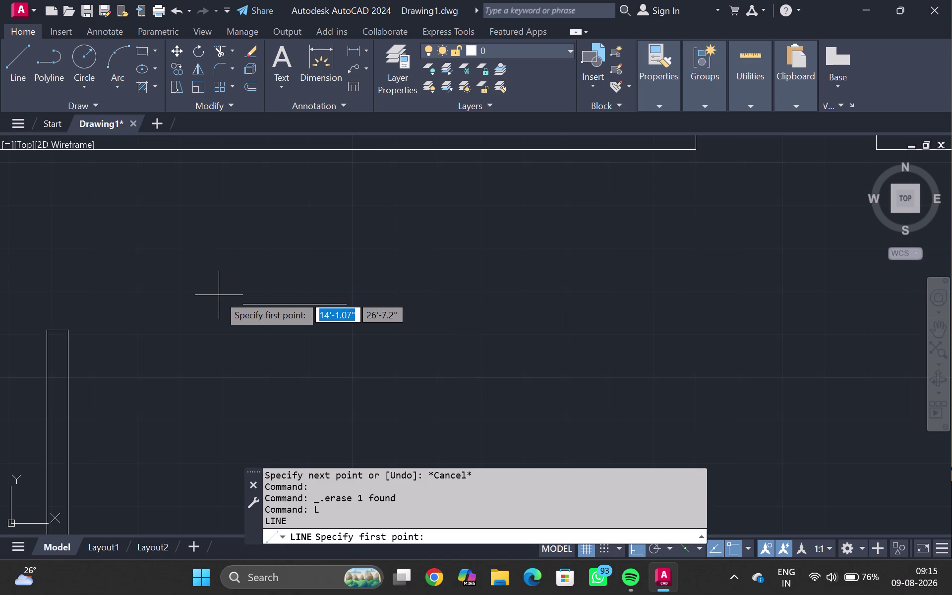
scroll(up, 3)
click(266, 328)
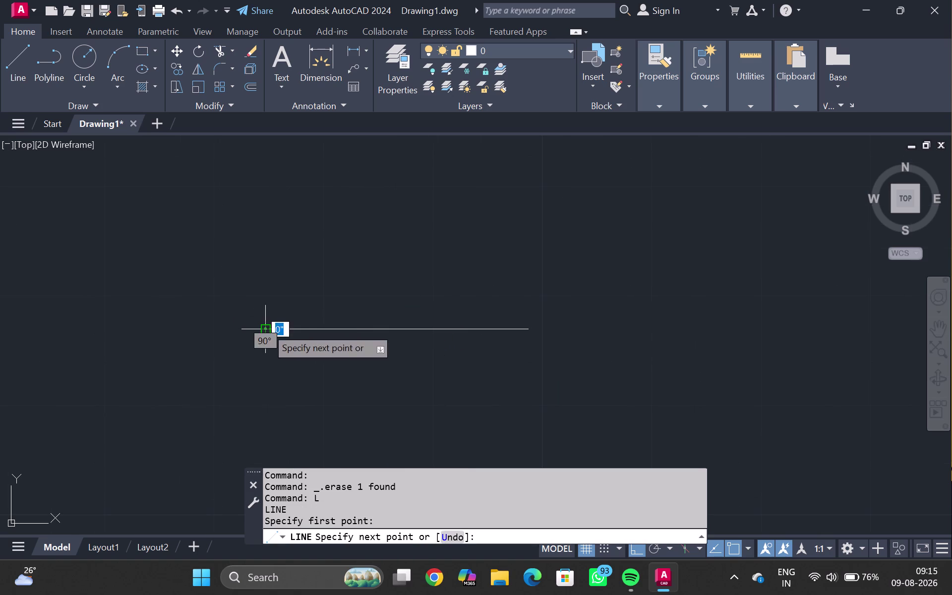
scroll(down, 3)
middle_drag(261, 397, 294, 253)
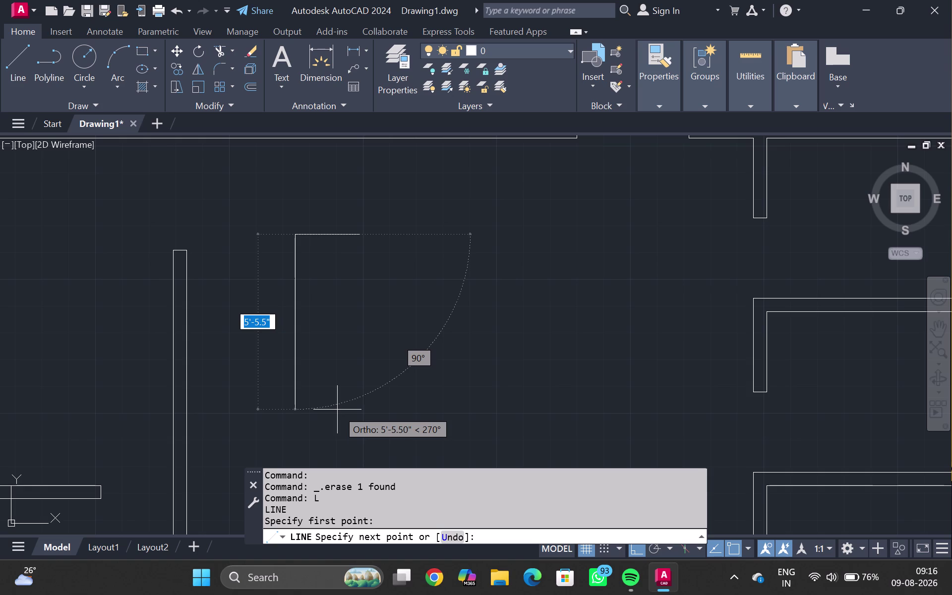
scroll(down, 3)
middle_drag(337, 410, 356, 317)
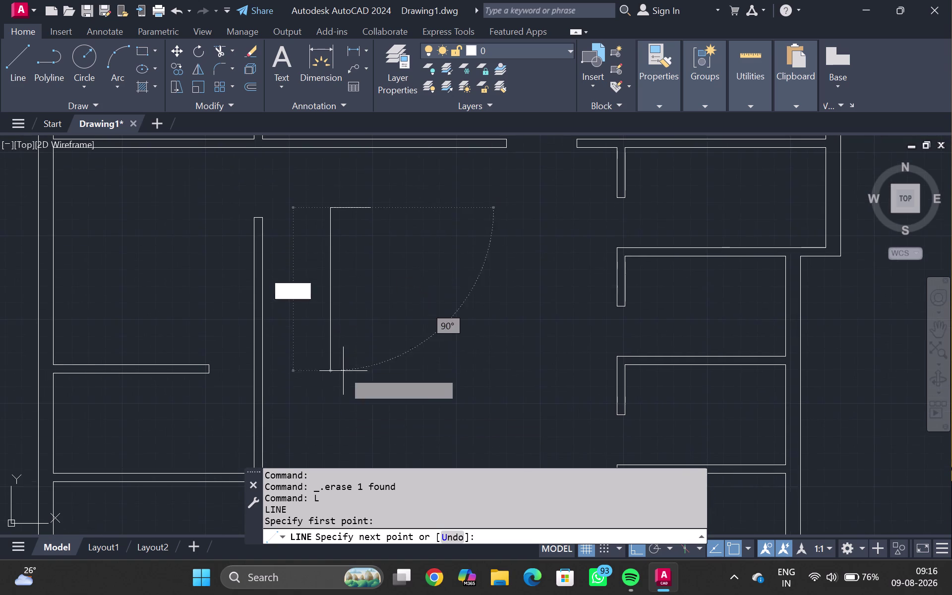
middle_drag(345, 407, 354, 303)
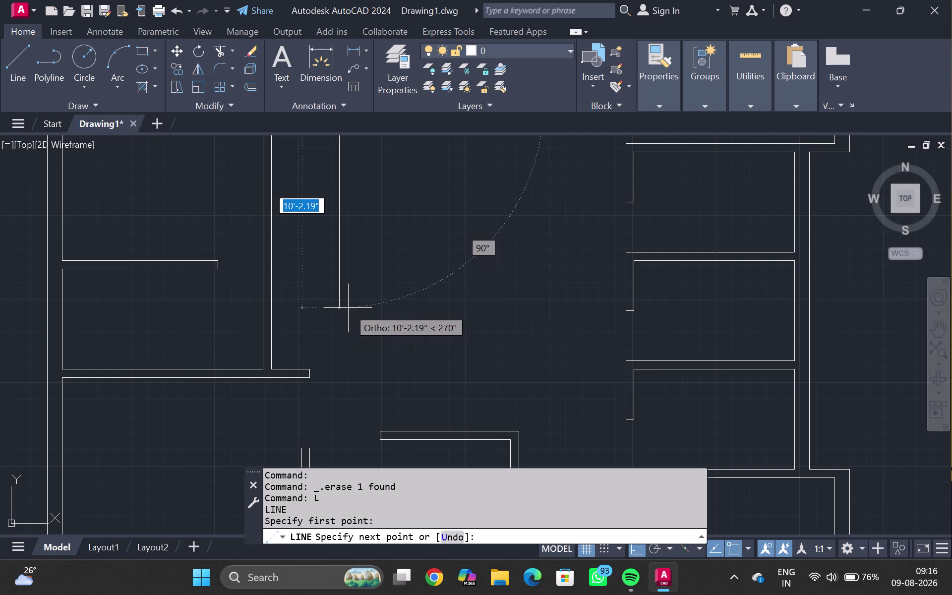
key(grave)
key(Escape)
scroll(down, 3)
key(Escape)
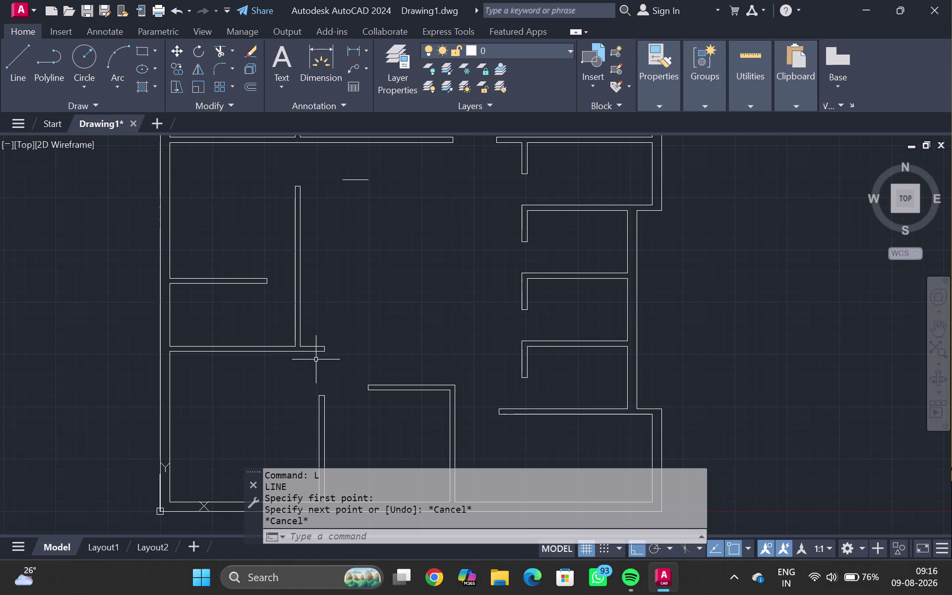
Extend the short horizontal wall line with EX to the right-hand wall, then select it.
key(e)
key(x)
key(Return)
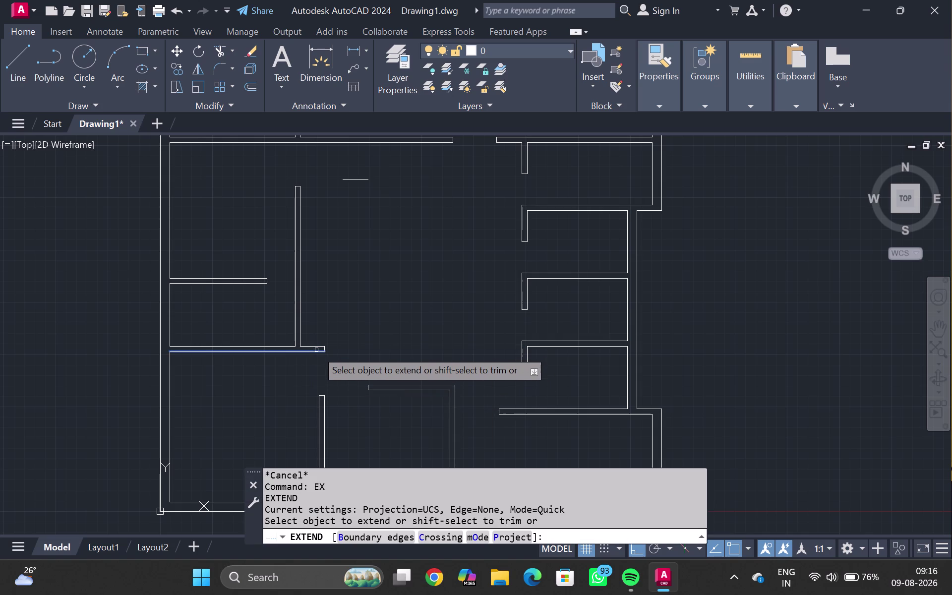
click(316, 346)
key(Escape)
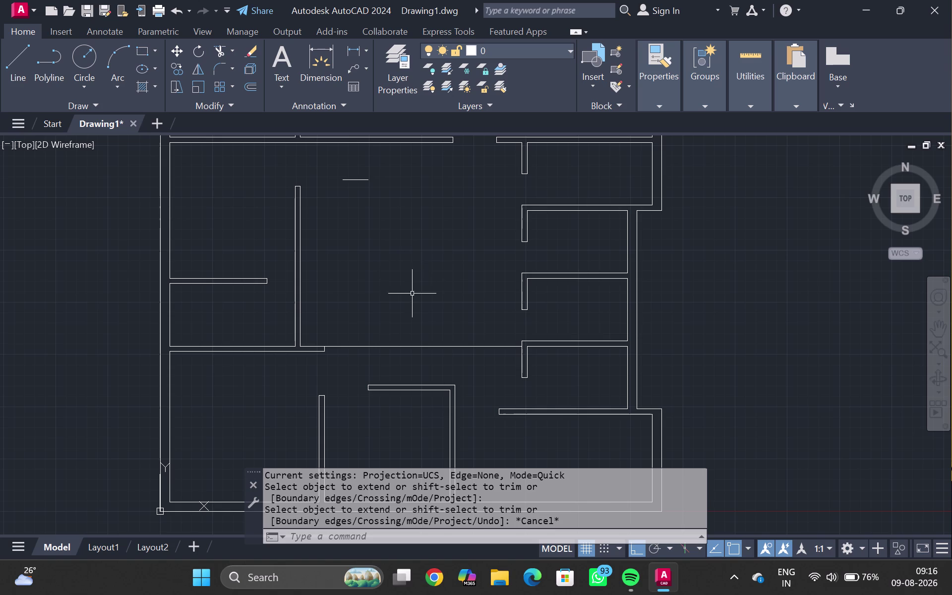
click(398, 346)
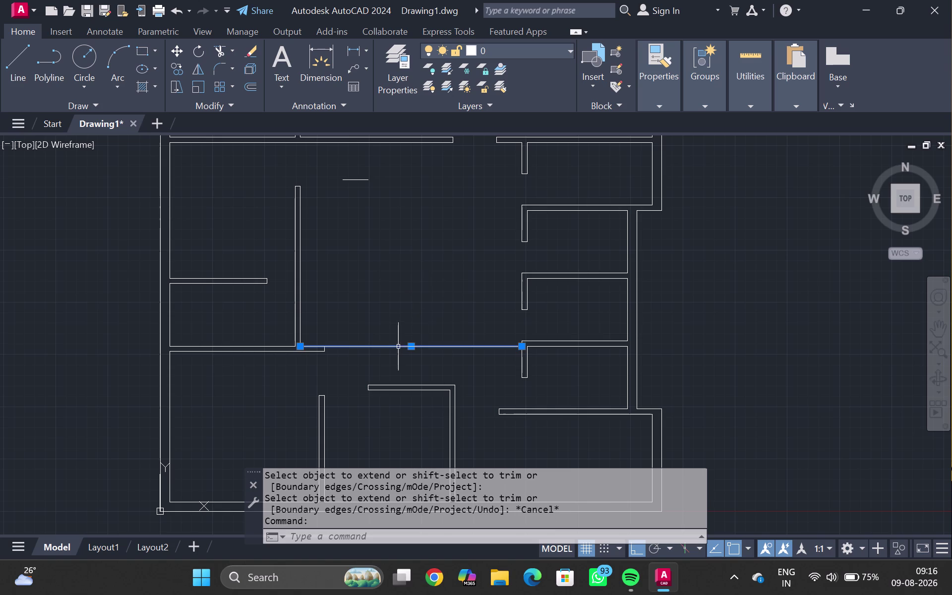
Offset the extended wall line 5" upward.
key(o)
key(Return)
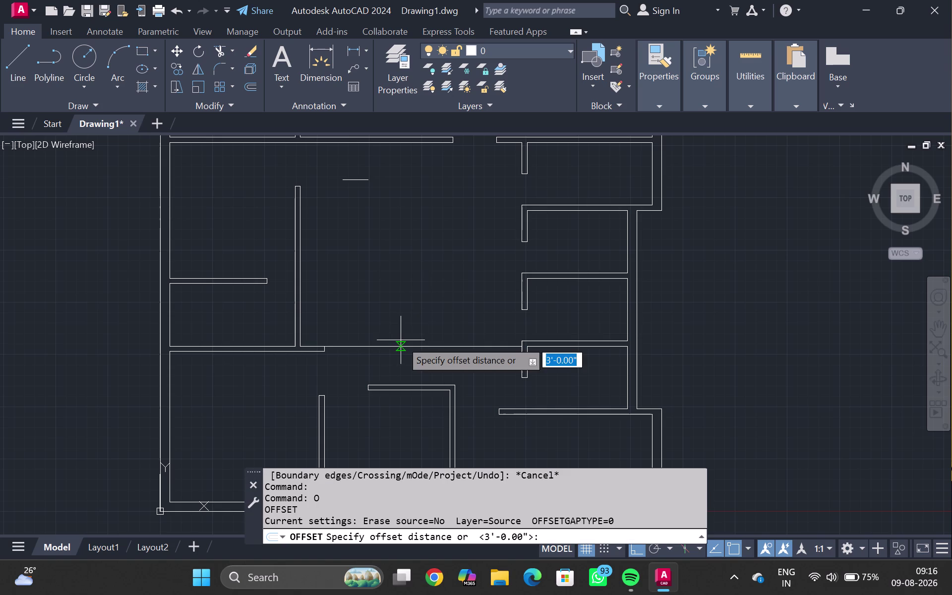
text(5")
key(Return)
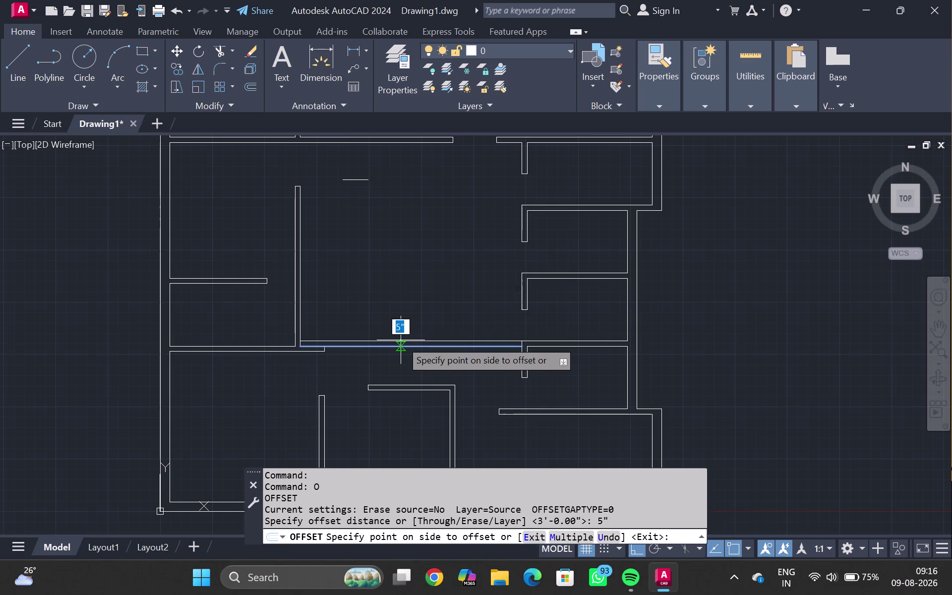
click(420, 287)
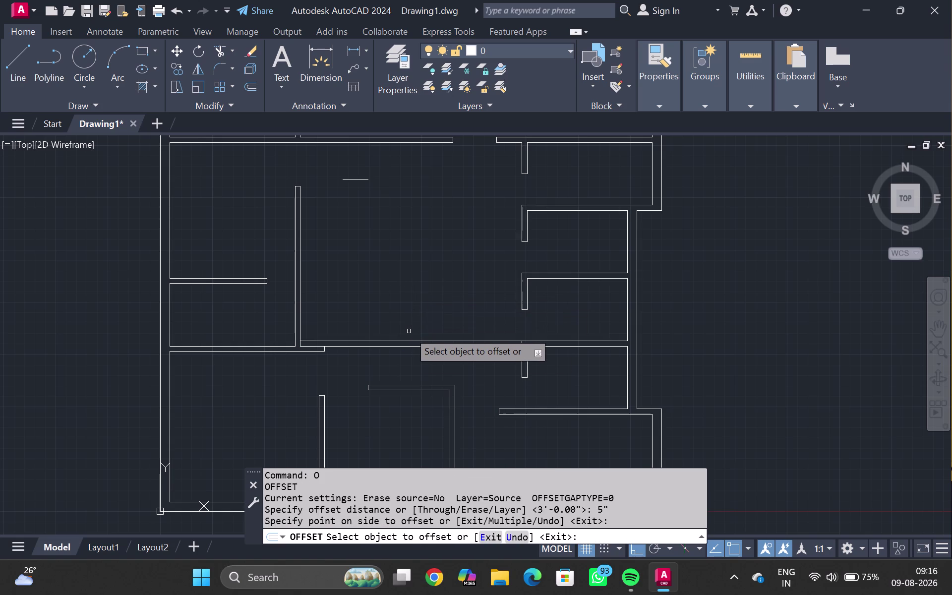
key(Escape)
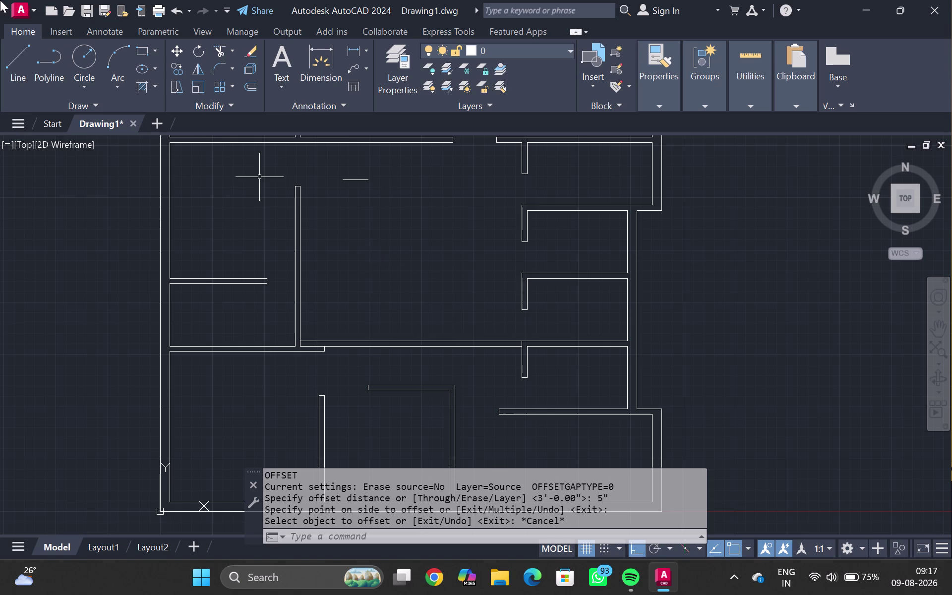
Draw a vertical line from the stub's end, then delete the misplaced line.
key(l)
key(Return)
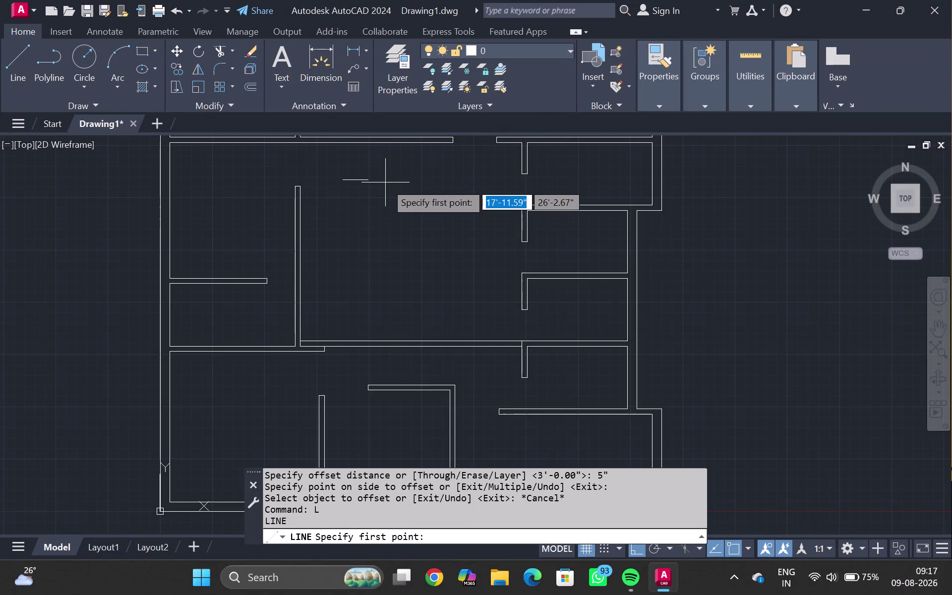
drag(367, 182, 366, 226)
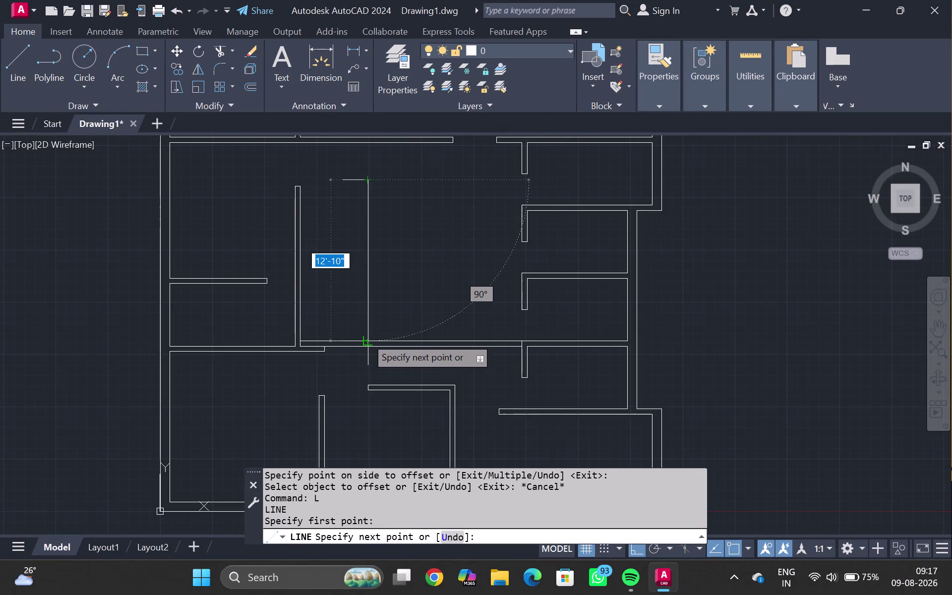
click(364, 330)
key(Escape)
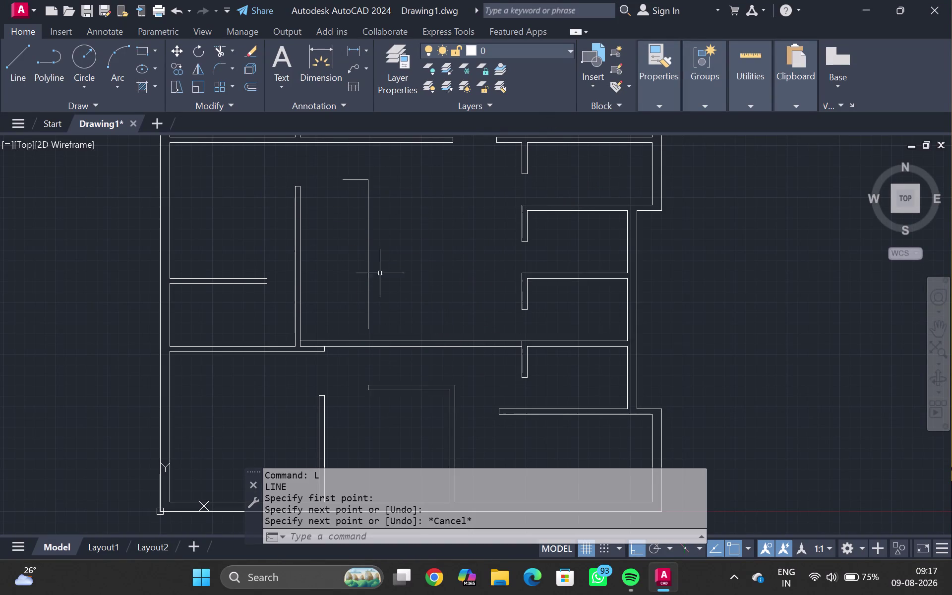
click(369, 236)
key(Delete)
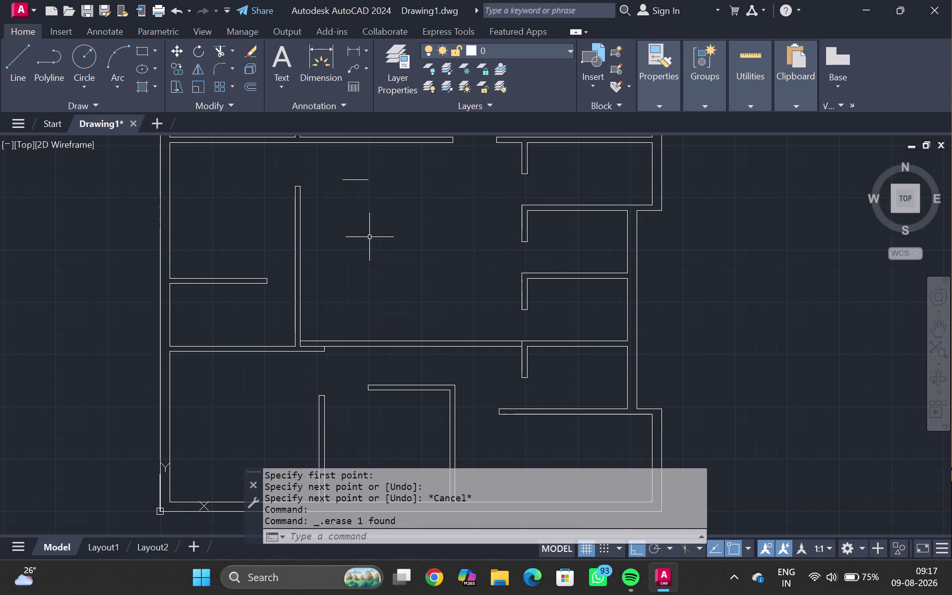
Draw a vertical line from the stub's right end down to the horizontal wall.
text(LK)
key(BackSpace)
key(Return)
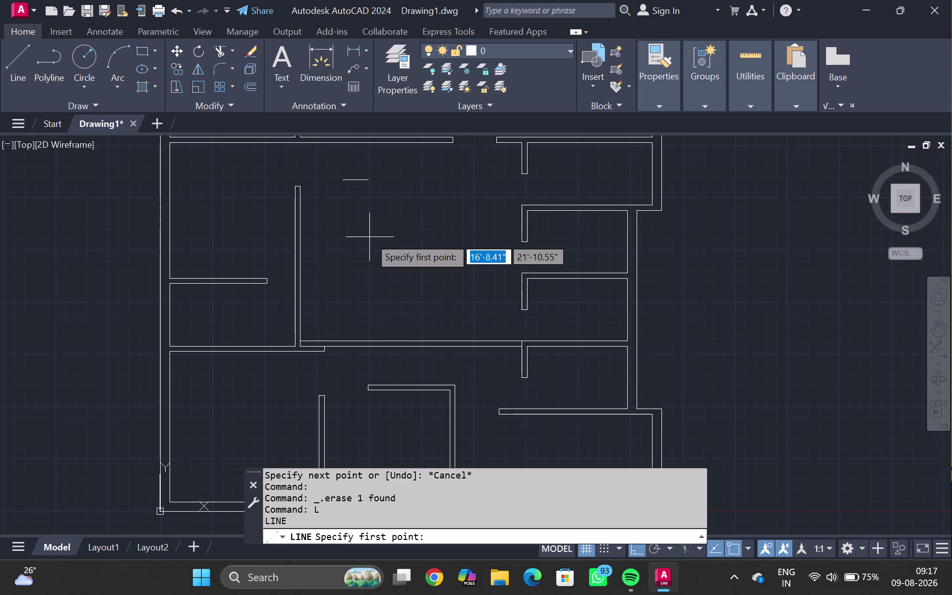
click(365, 182)
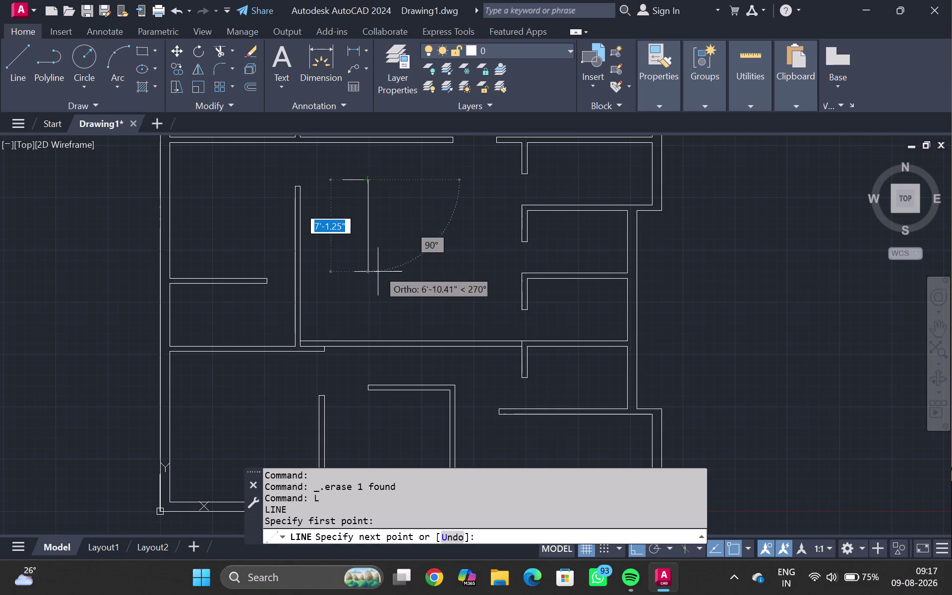
scroll(up, 3)
click(374, 350)
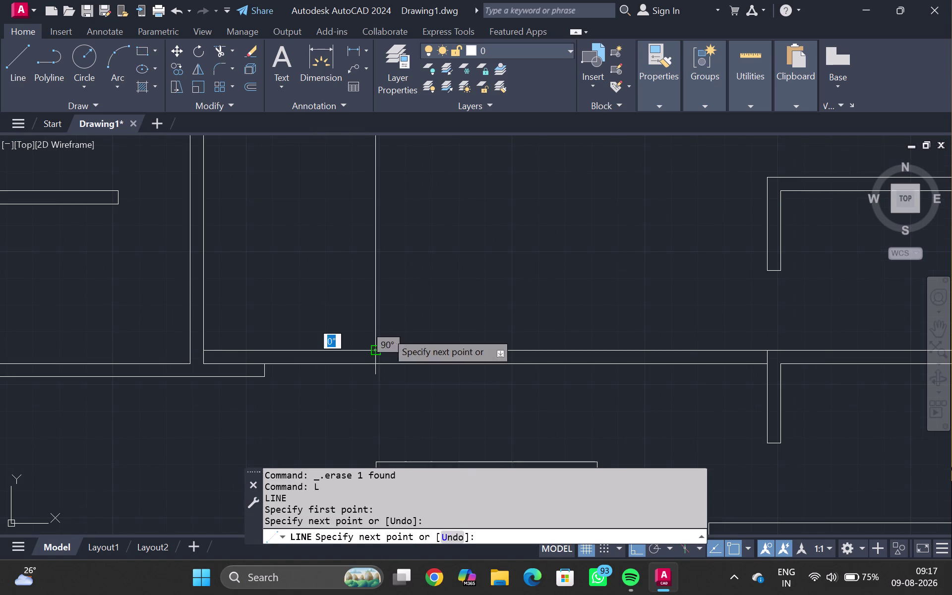
key(Escape)
Draw a second vertical line from the stub's left end to the horizontal wall.
middle_drag(307, 210, 289, 309)
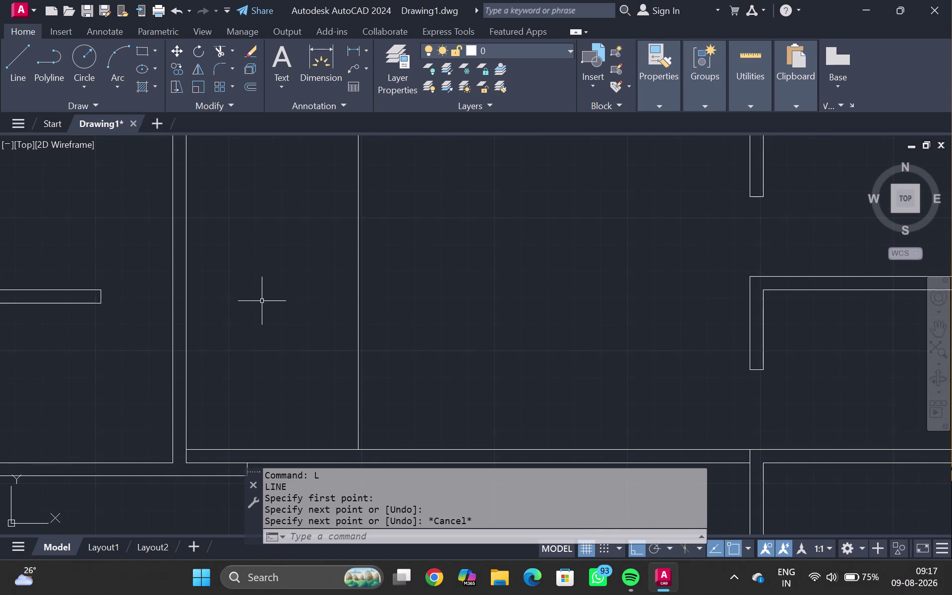
scroll(down, 3)
key(Return)
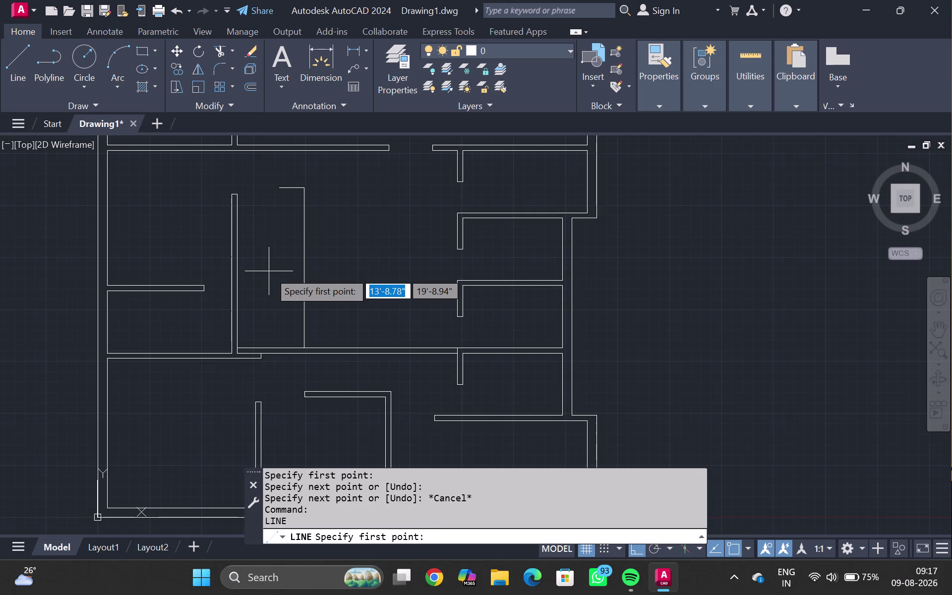
drag(281, 187, 283, 206)
click(276, 348)
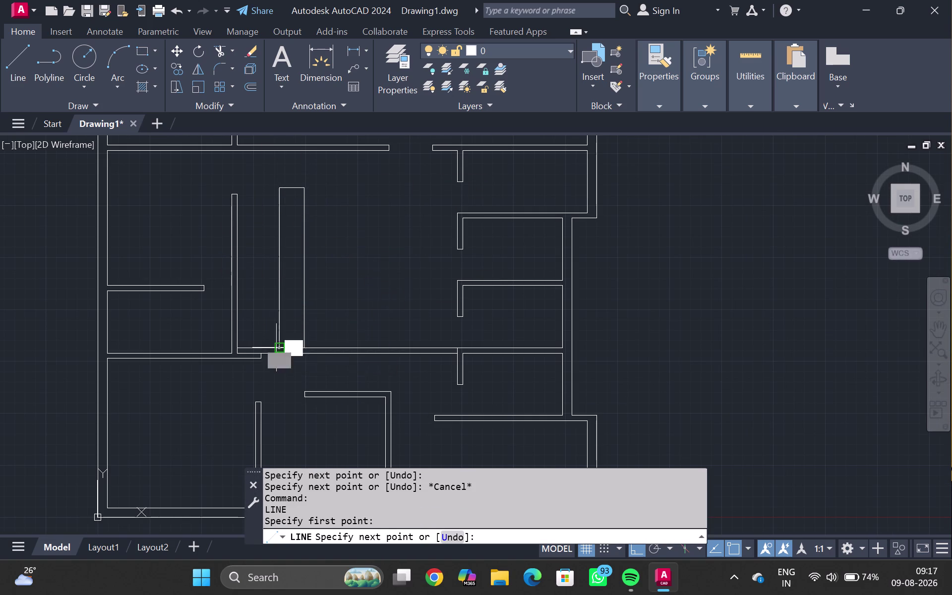
key(Escape)
scroll(up, 3)
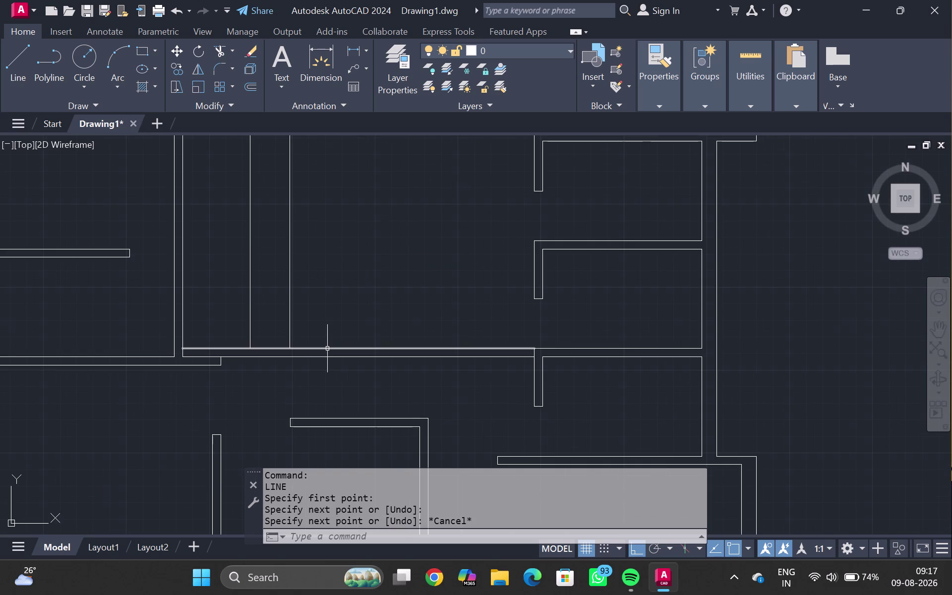
middle_drag(328, 348, 319, 302)
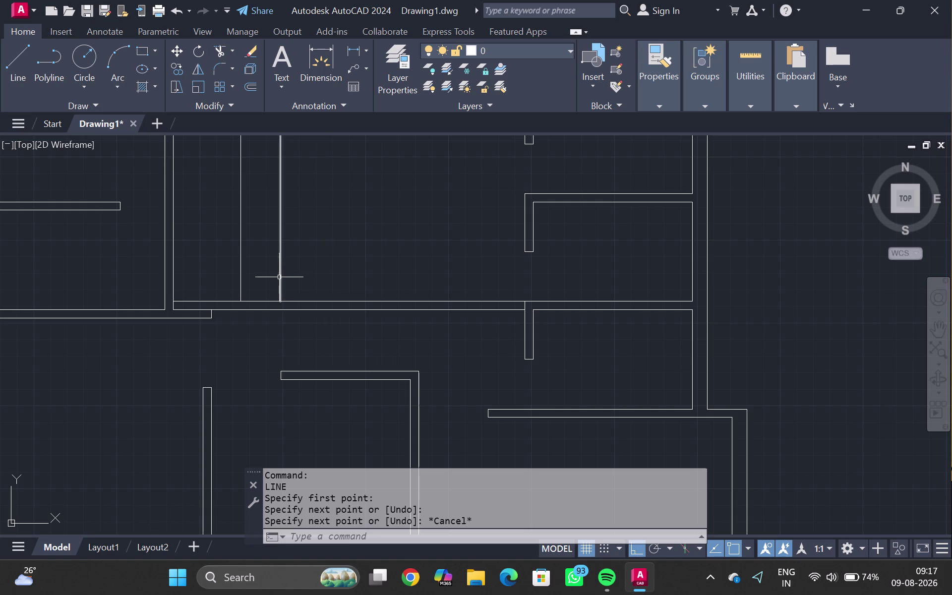
scroll(up, 3)
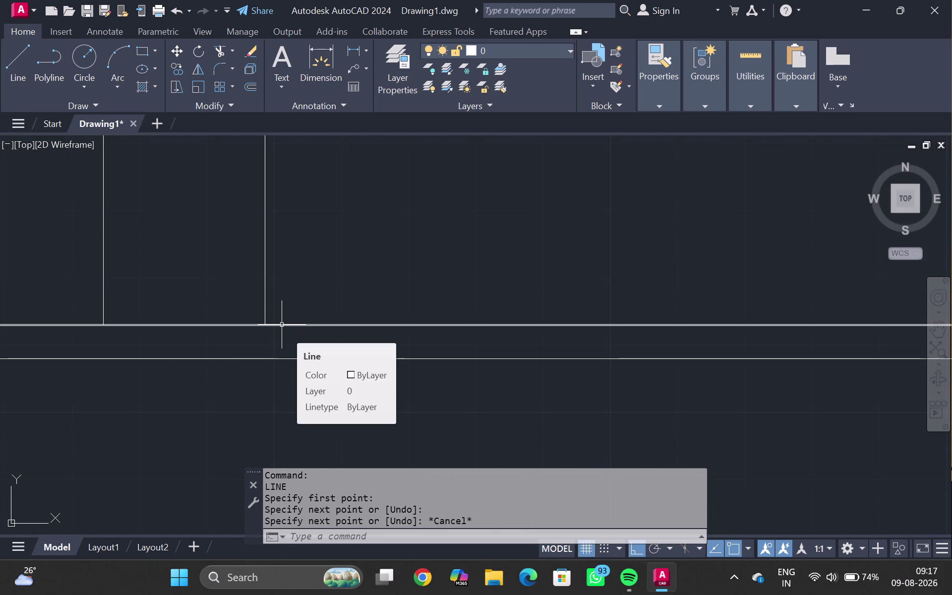
key(l)
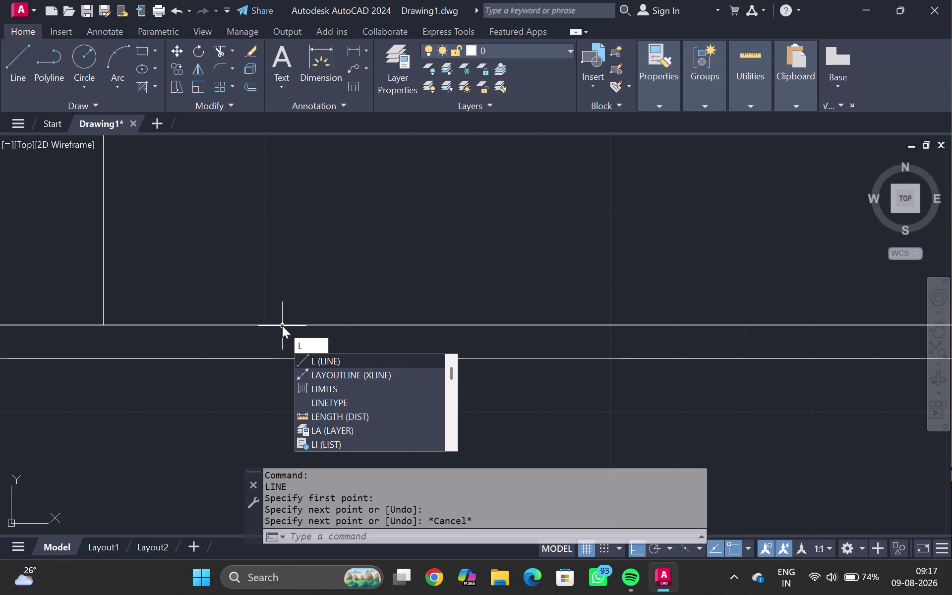
key(Return)
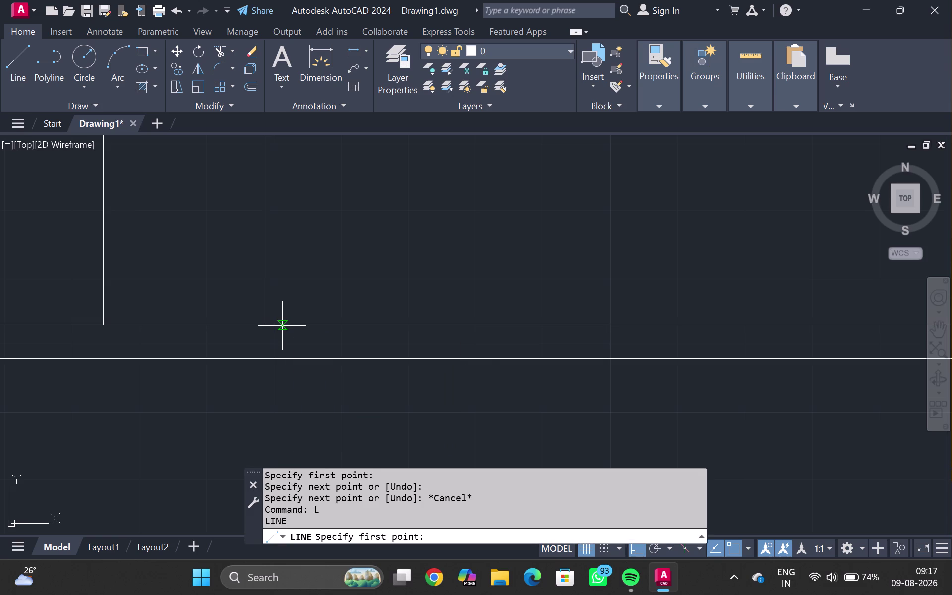
text(2)
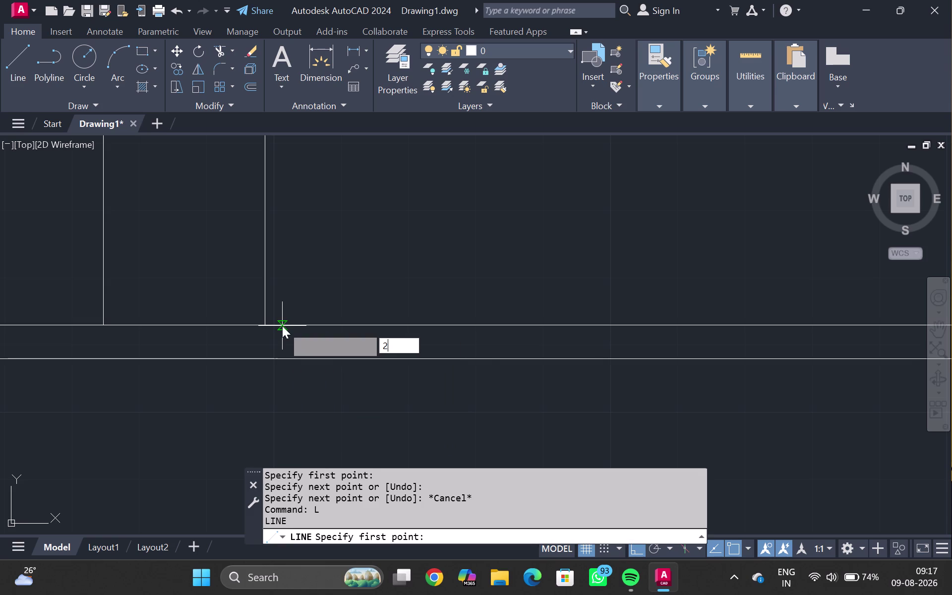
text(')
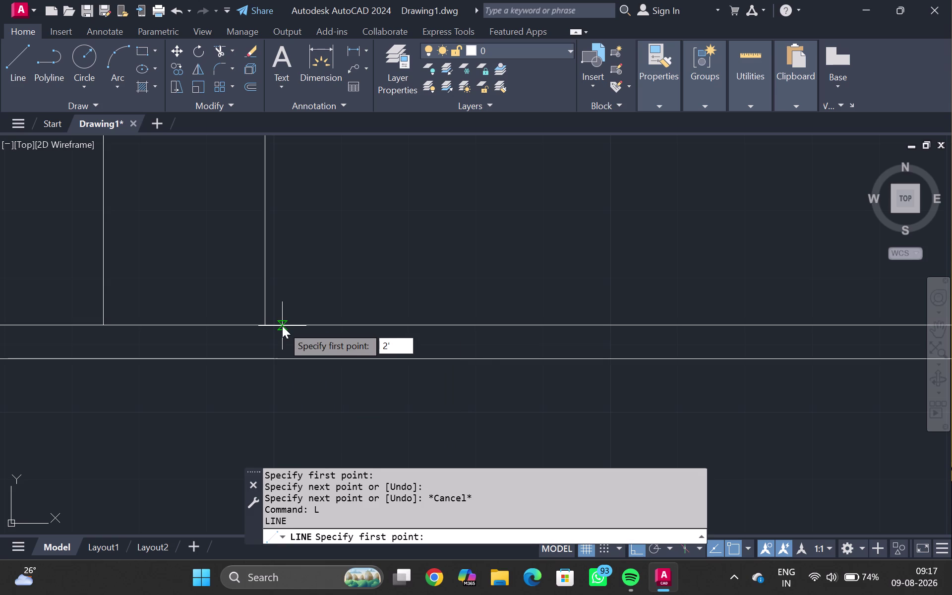
key(shift+less)
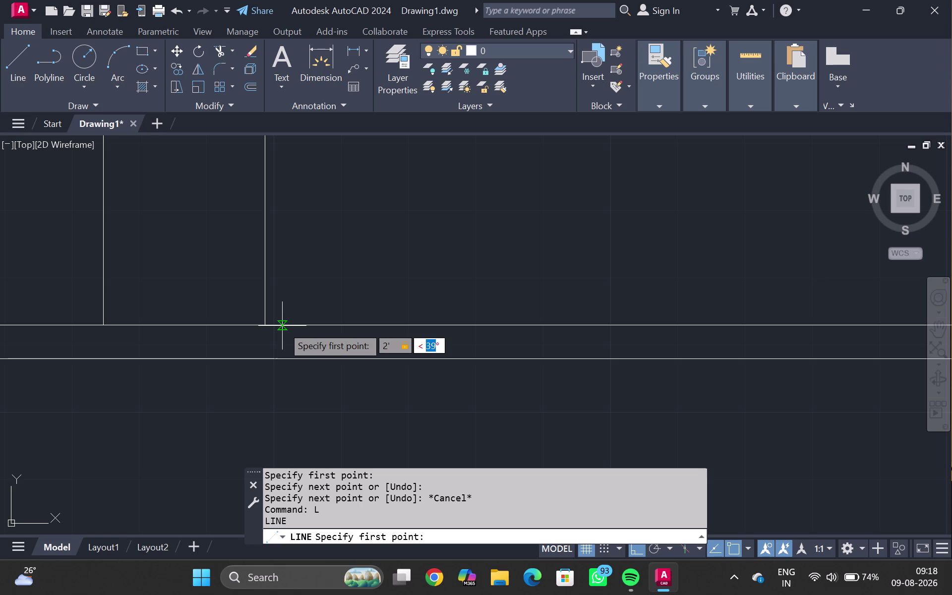
key(2)
key(BackSpace)
text(120)
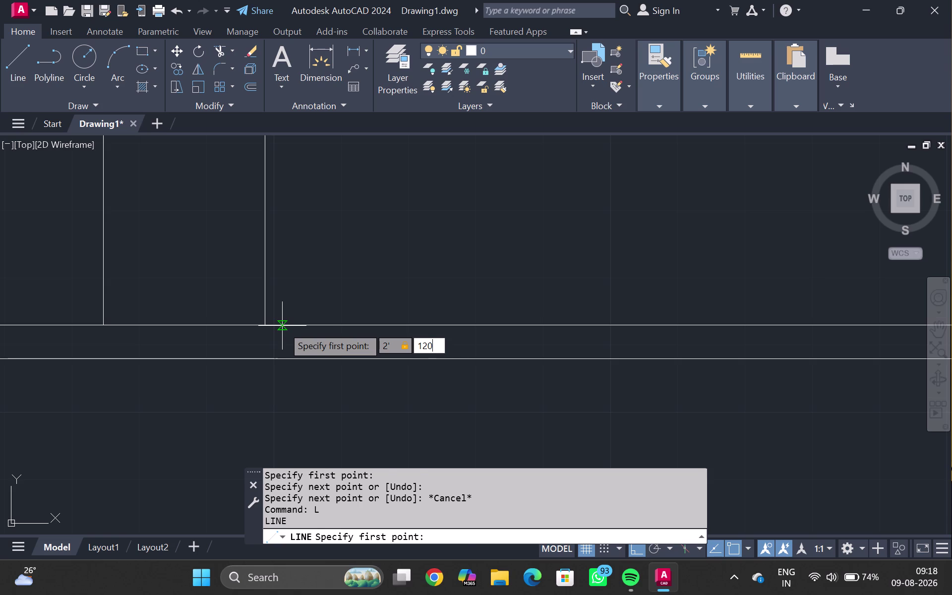
key(Return)
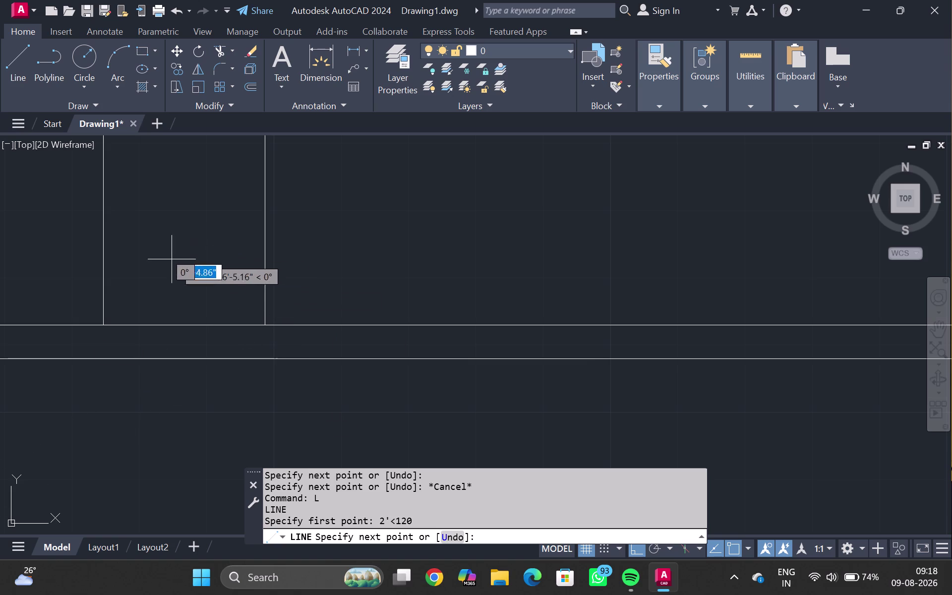
scroll(down, 3)
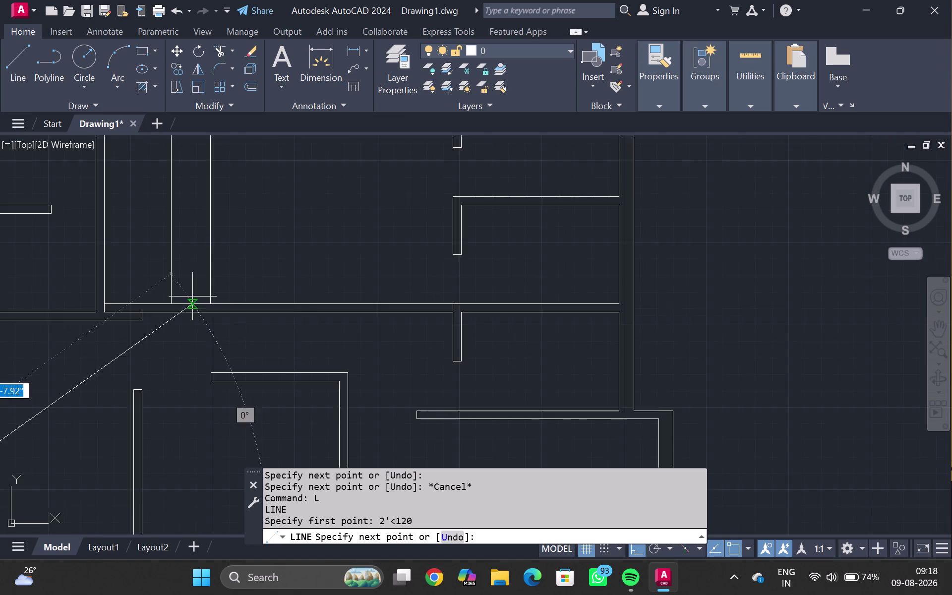
scroll(down, 3)
key(Escape)
scroll(up, 3)
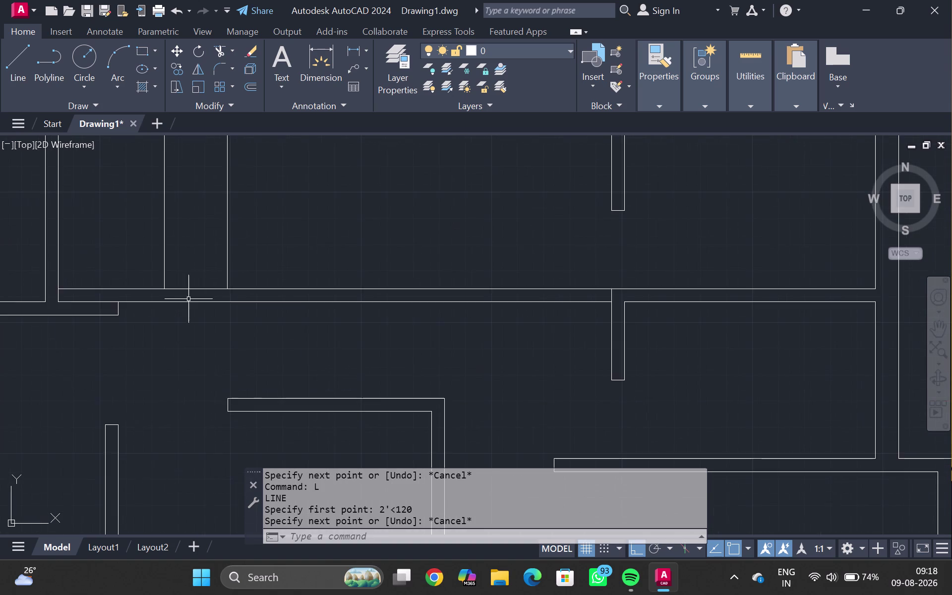
scroll(up, 3)
scroll(up, 3)
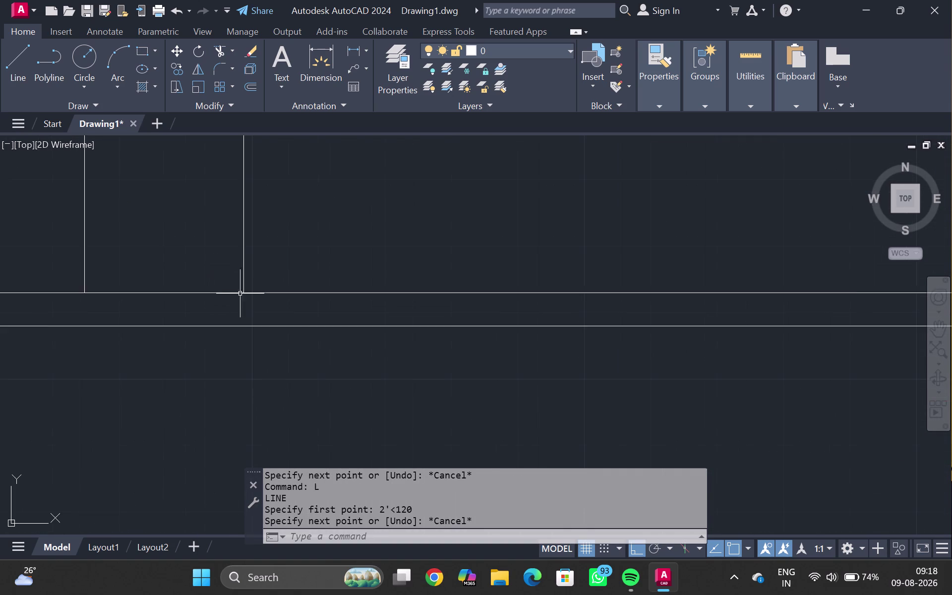
key(l)
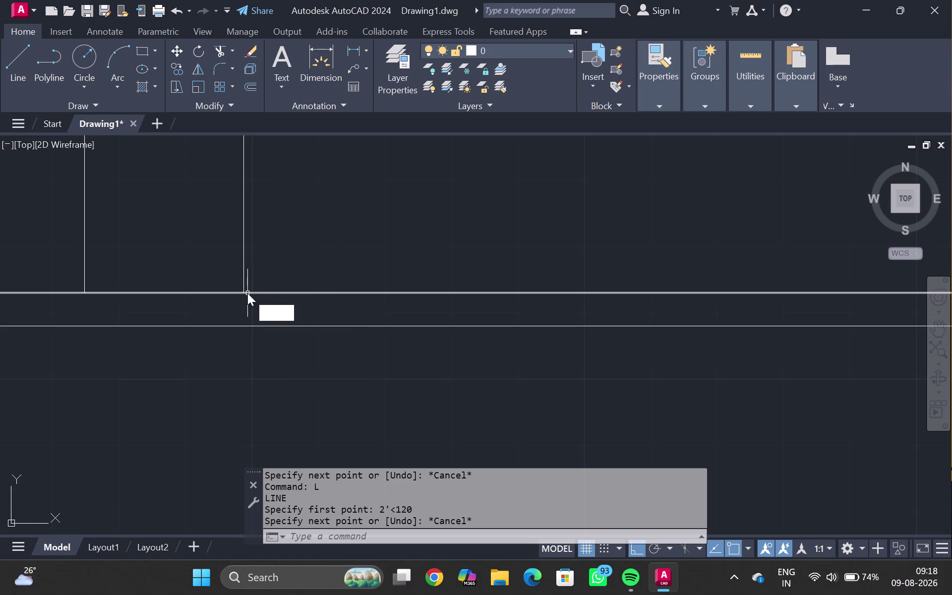
Start an angled line at the wall corner with ortho off, then cancel it.
key(Return)
scroll(up, 3)
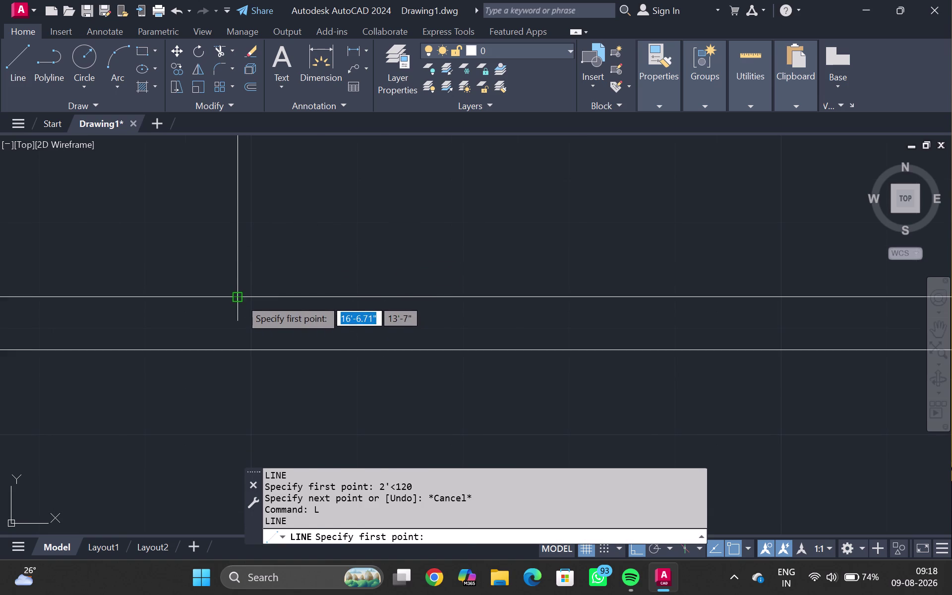
click(240, 298)
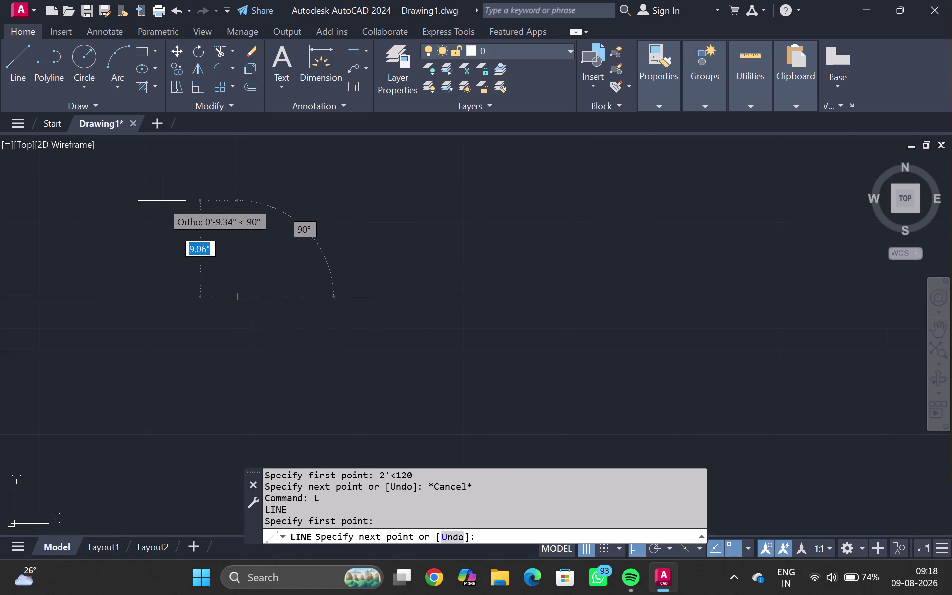
click(634, 551)
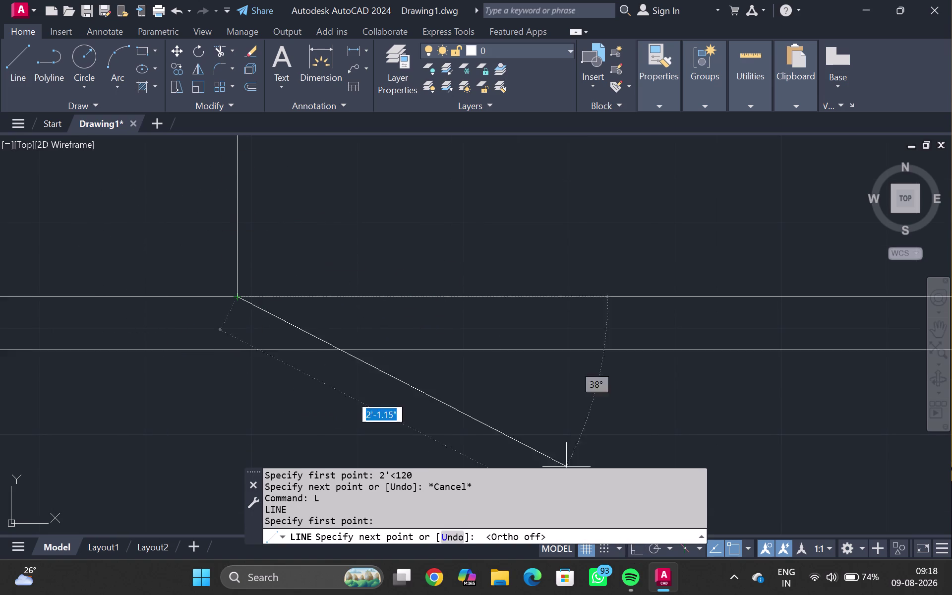
scroll(down, 3)
middle_drag(161, 222, 234, 329)
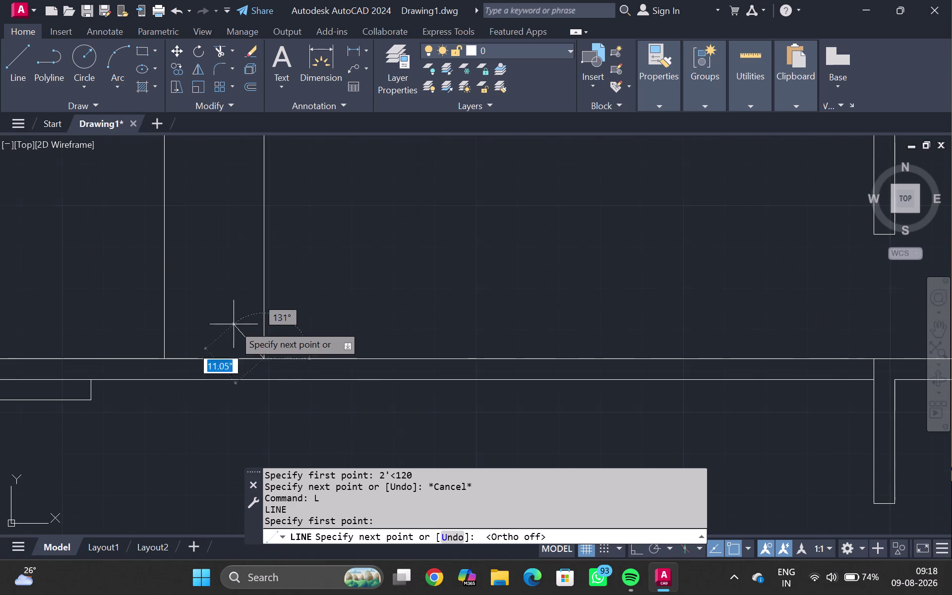
scroll(up, 3)
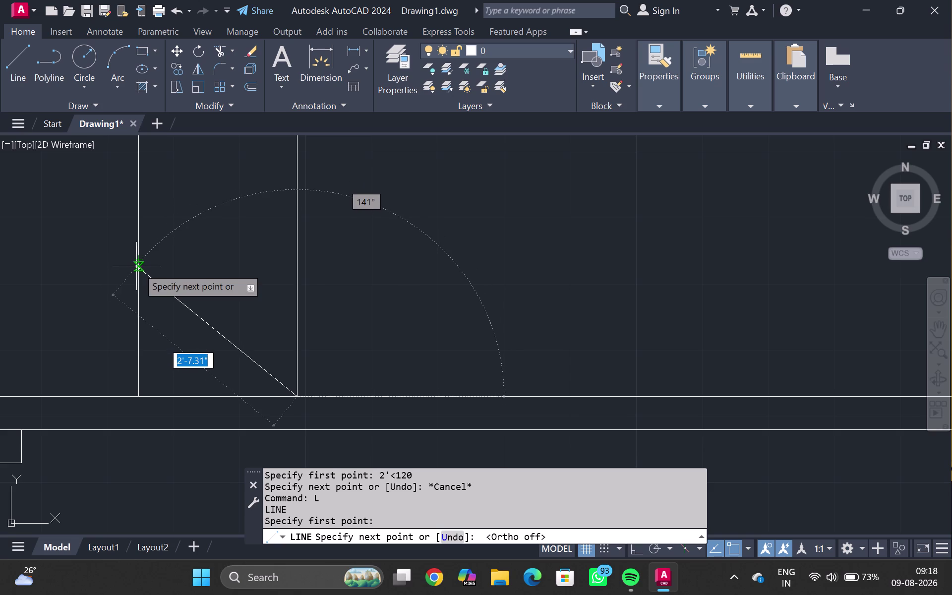
scroll(down, 3)
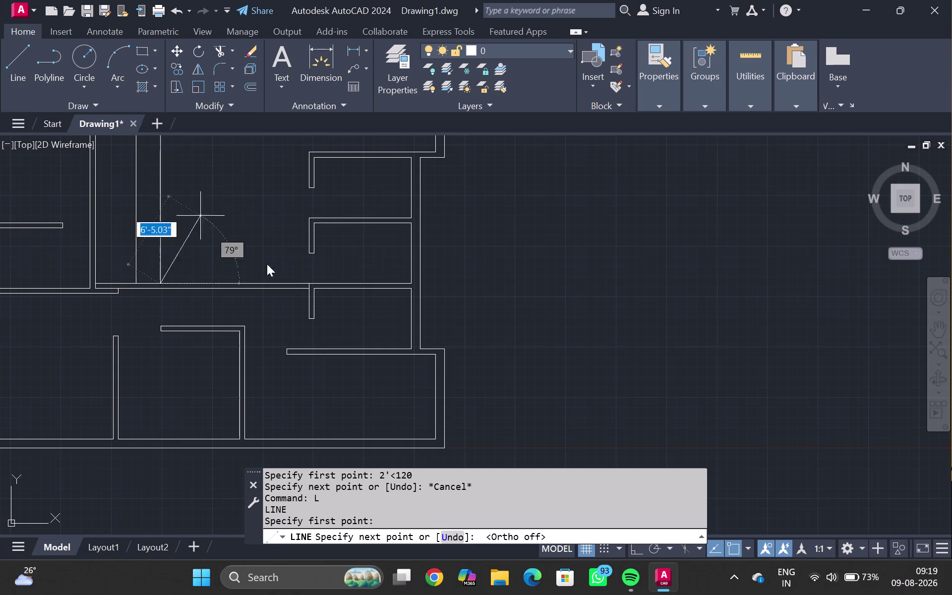
key(Escape)
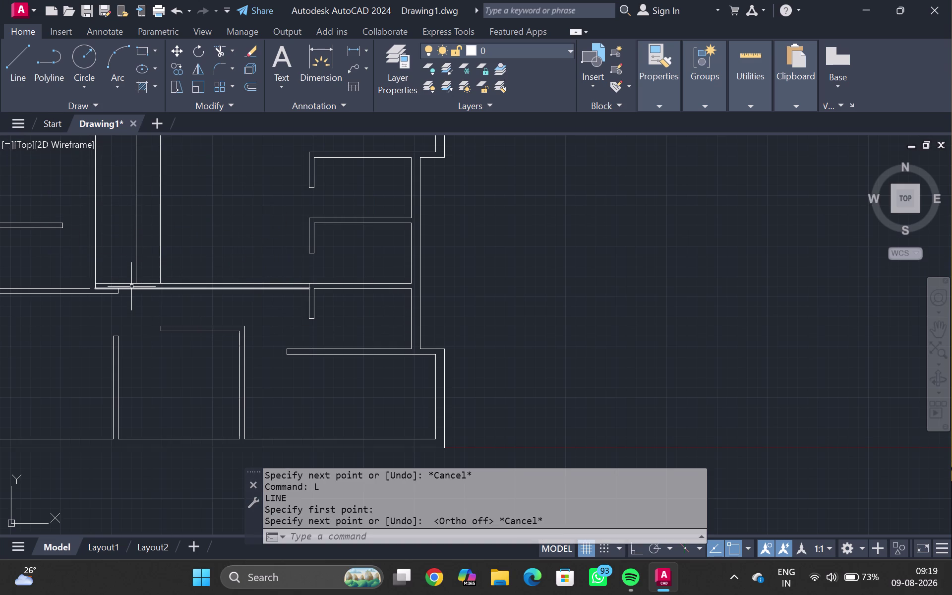
scroll(up, 3)
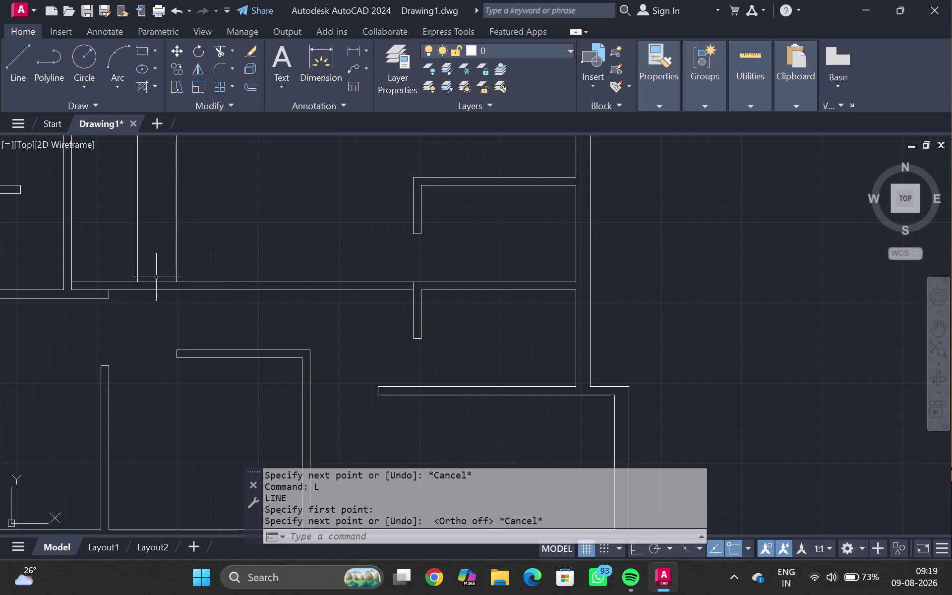
Attempt extending the vertical wall lines to the horizontal wall, cancel, and pan to the opening.
text(EX)
key(backslash)
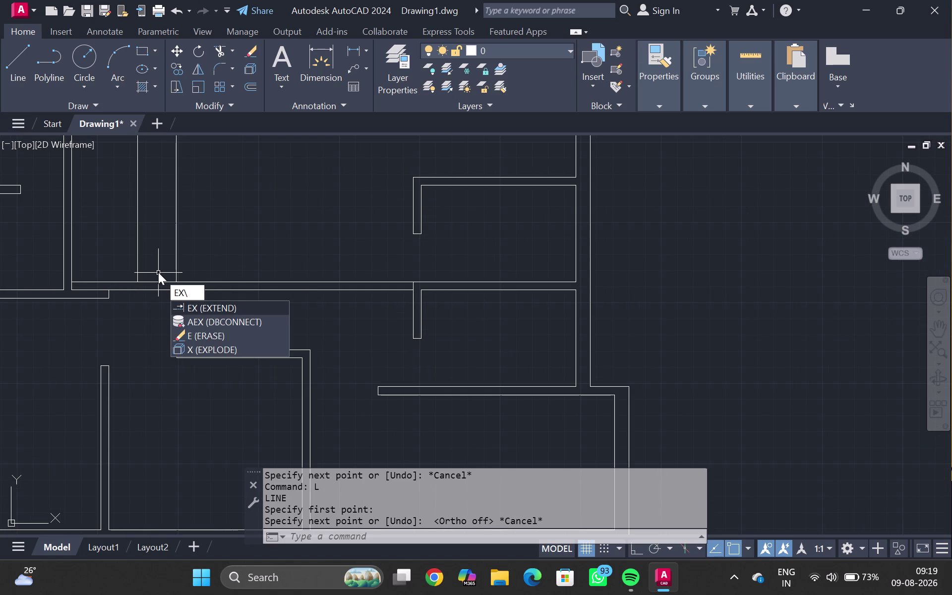
key(BackSpace)
key(Return)
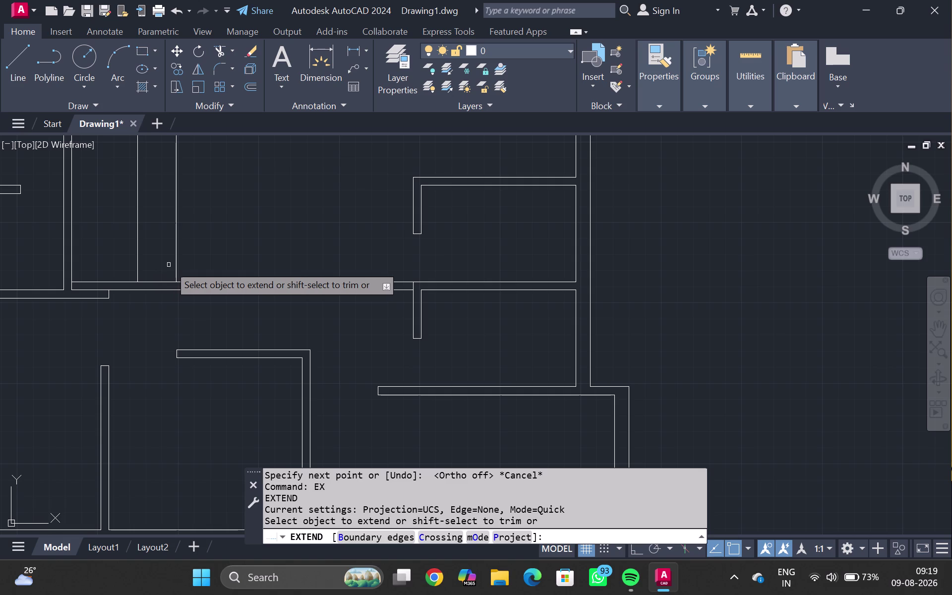
drag(177, 264, 184, 265)
key(Escape)
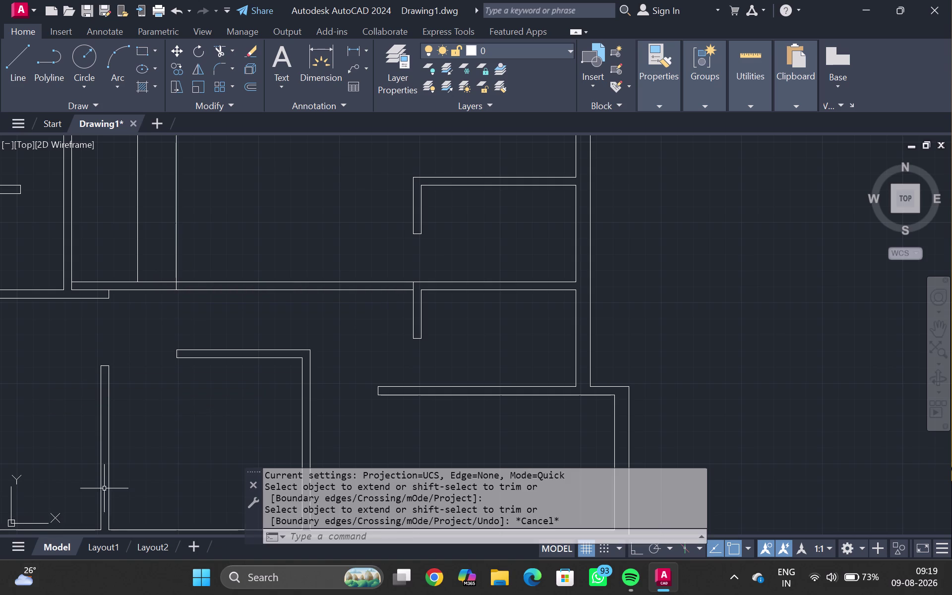
scroll(up, 3)
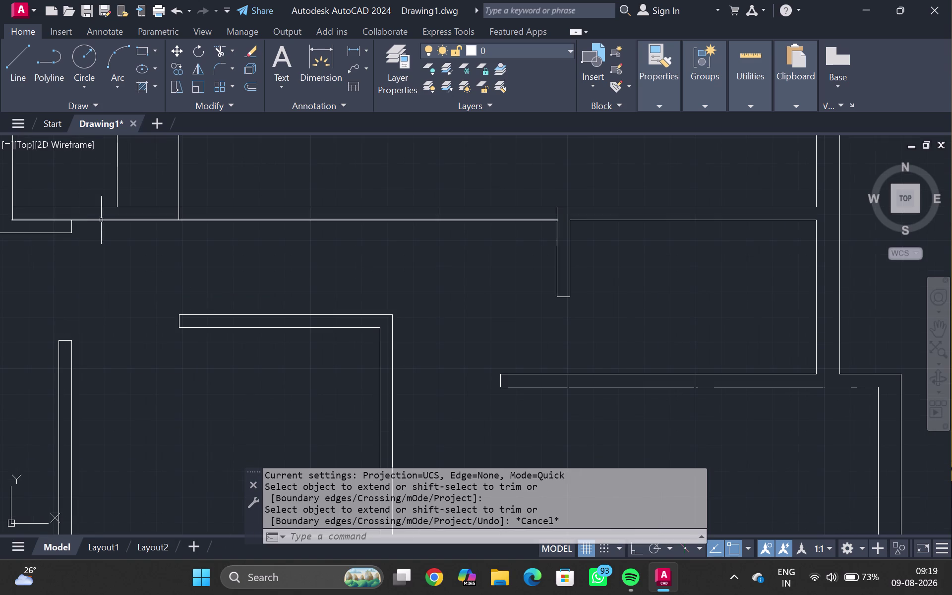
middle_drag(167, 177, 151, 312)
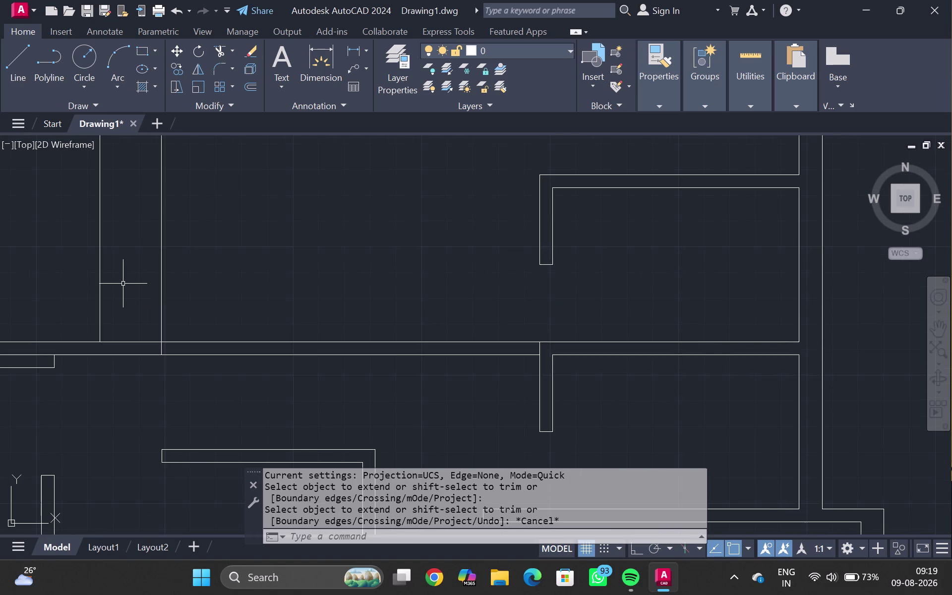
Clear a failed line attempt and restart the LINE command.
key(l)
key(Return)
key(backslash)
key(BackSpace)
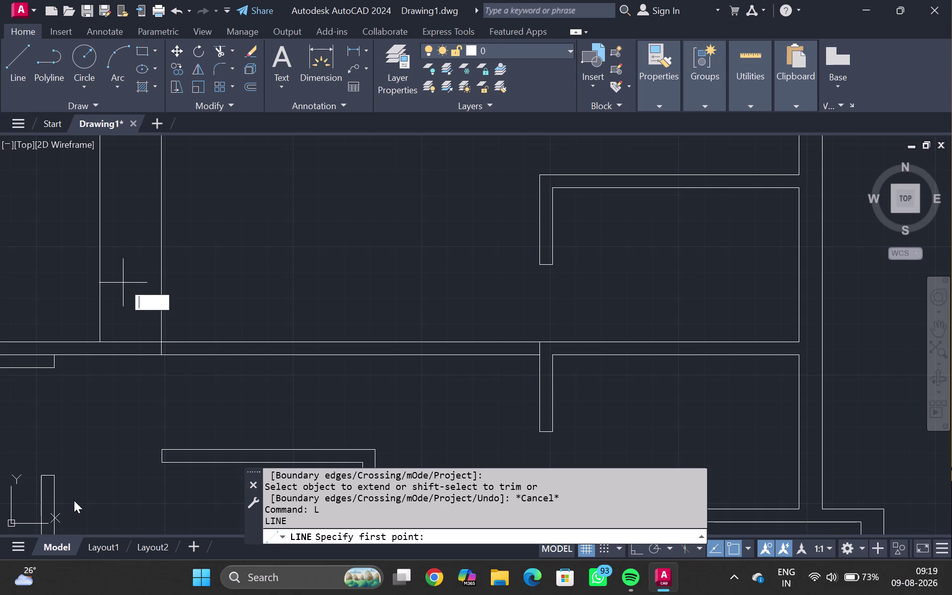
key(l)
key(Return)
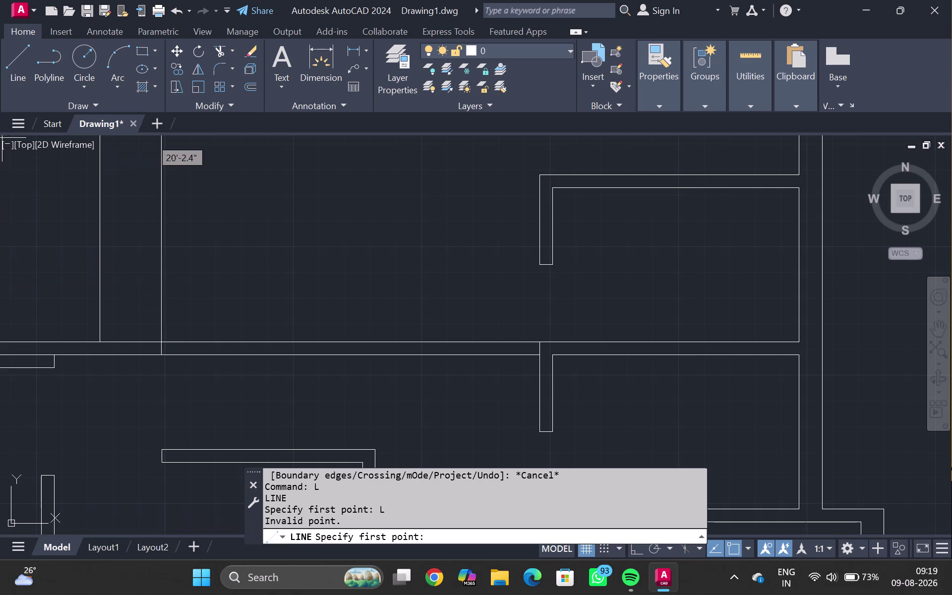
key(Escape)
key(Escape)
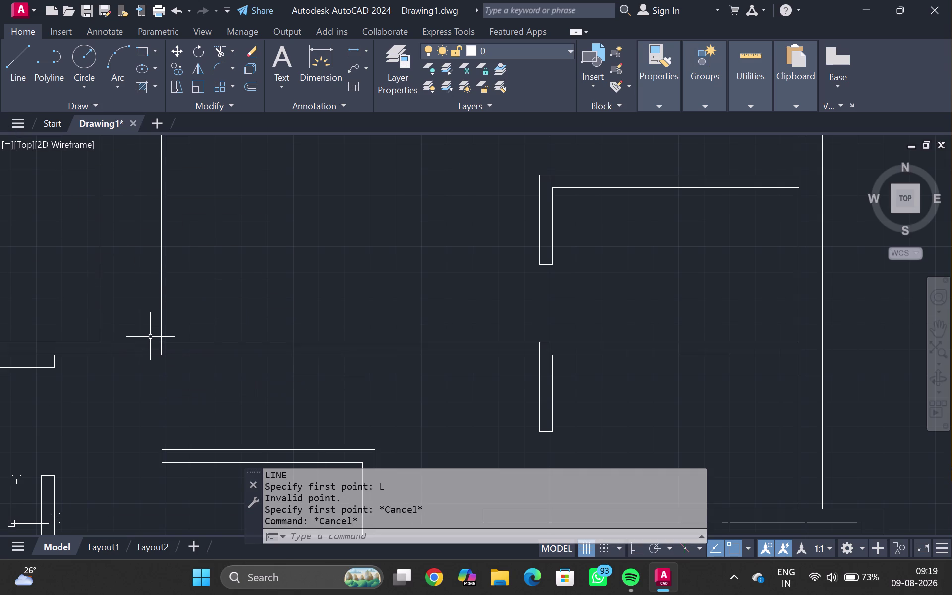
key(l)
key(Return)
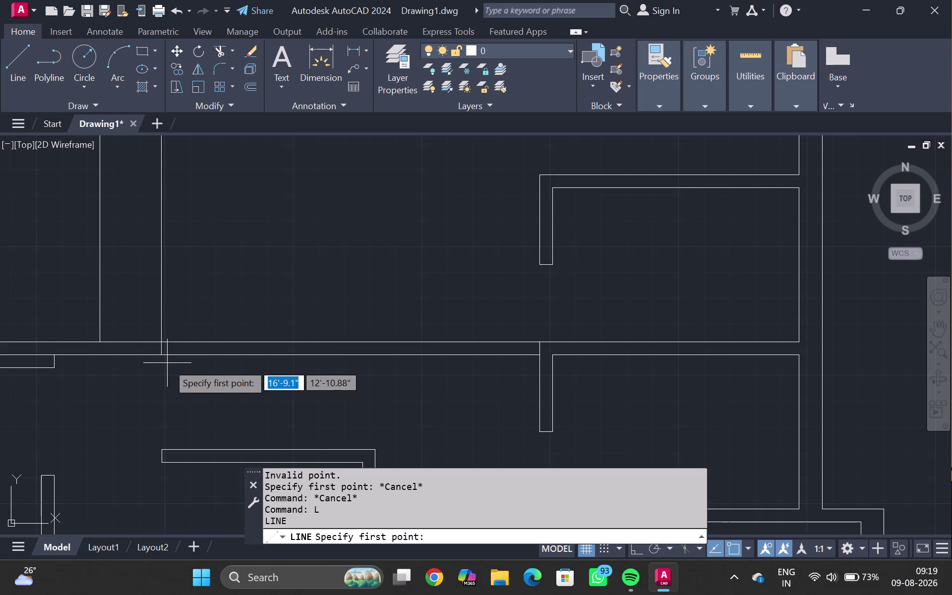
Draw a 2' line at 120° from the wall corner at the opening.
scroll(up, 3)
click(158, 360)
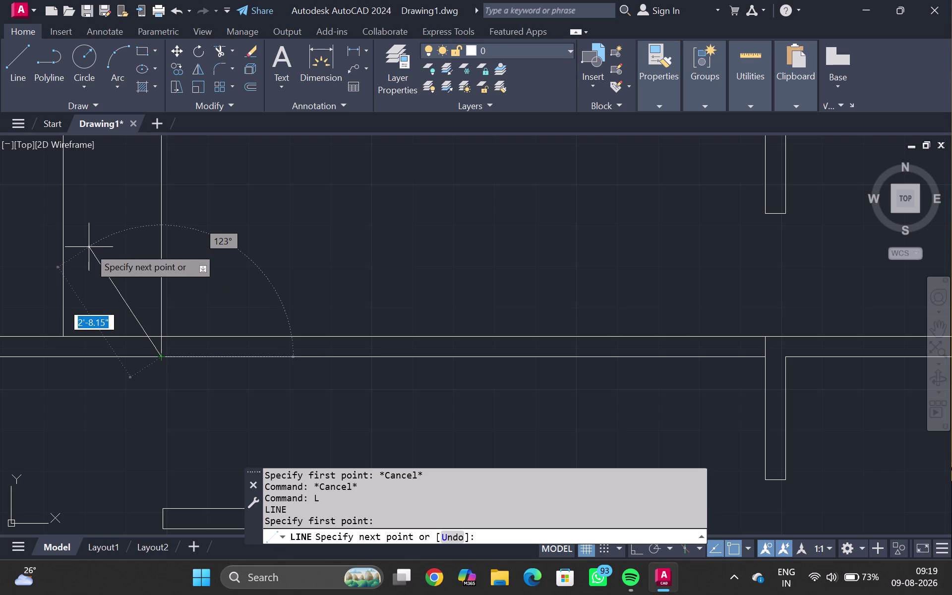
key(2)
key(apostrophe)
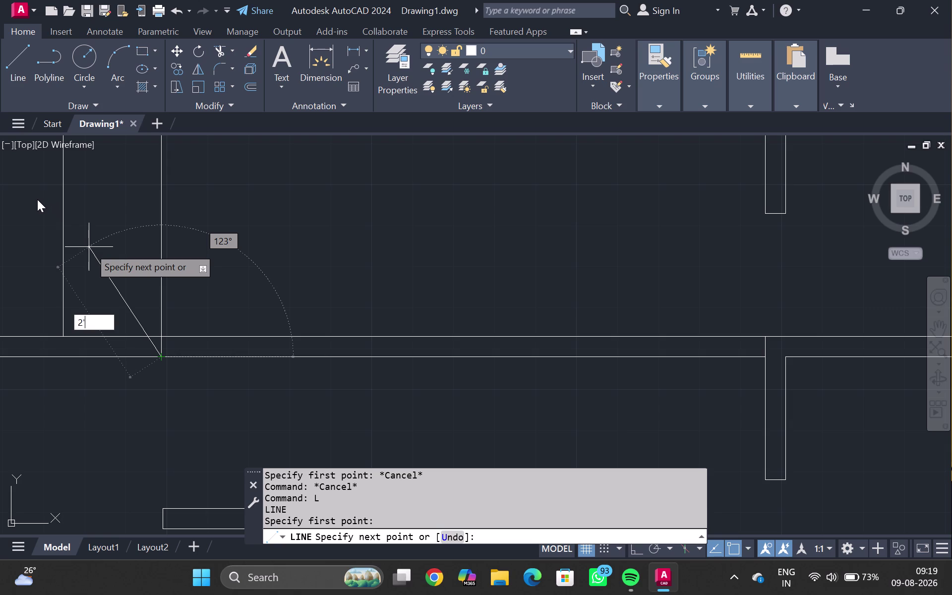
key(shift+less)
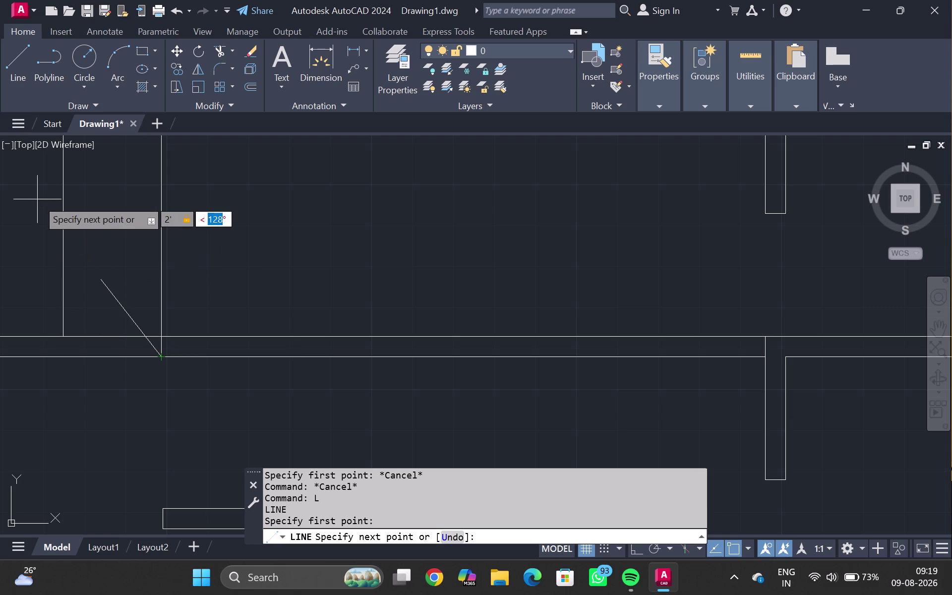
text(12)
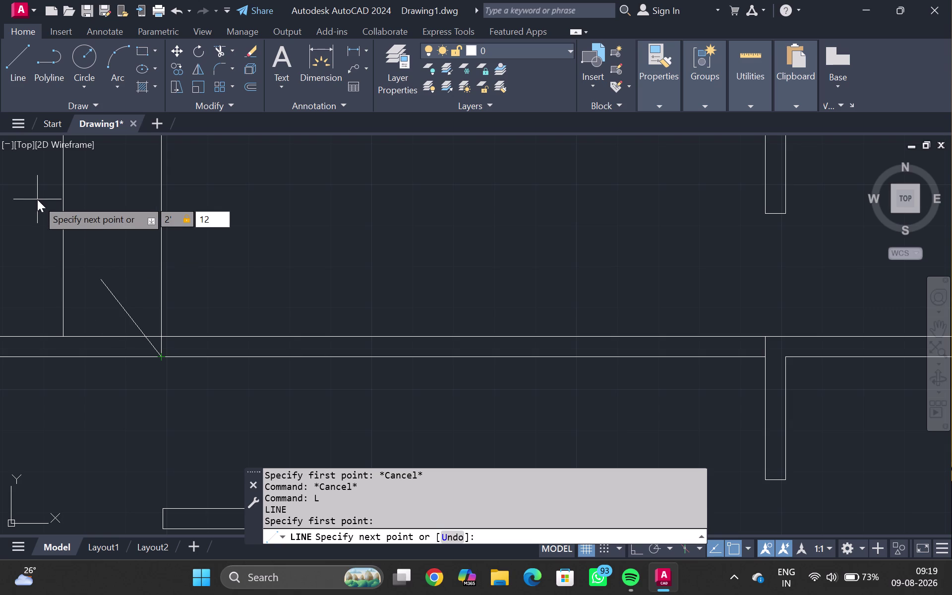
key(BackSpace)
key(BackSpace)
key(shift+less)
text(120)
key(Return)
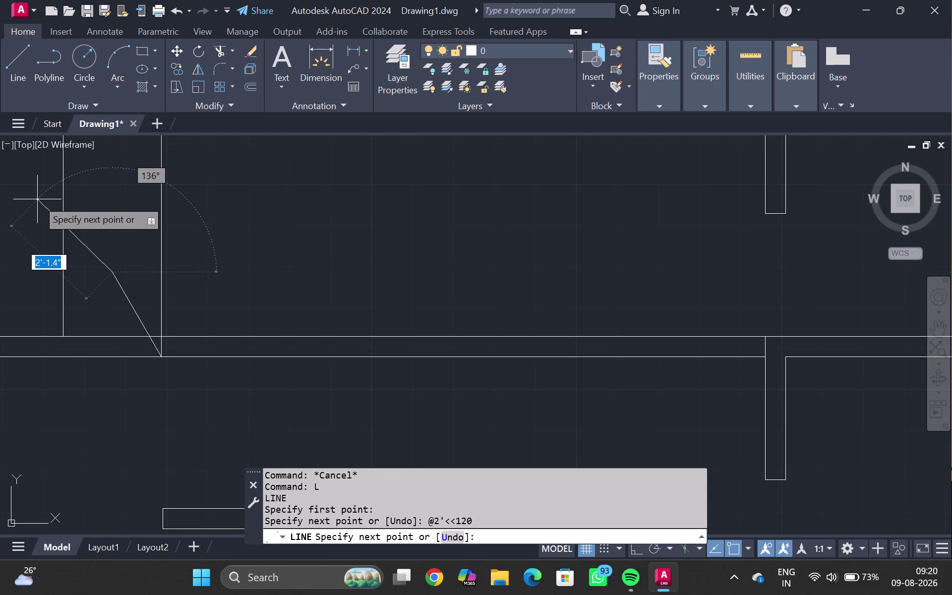
key(Escape)
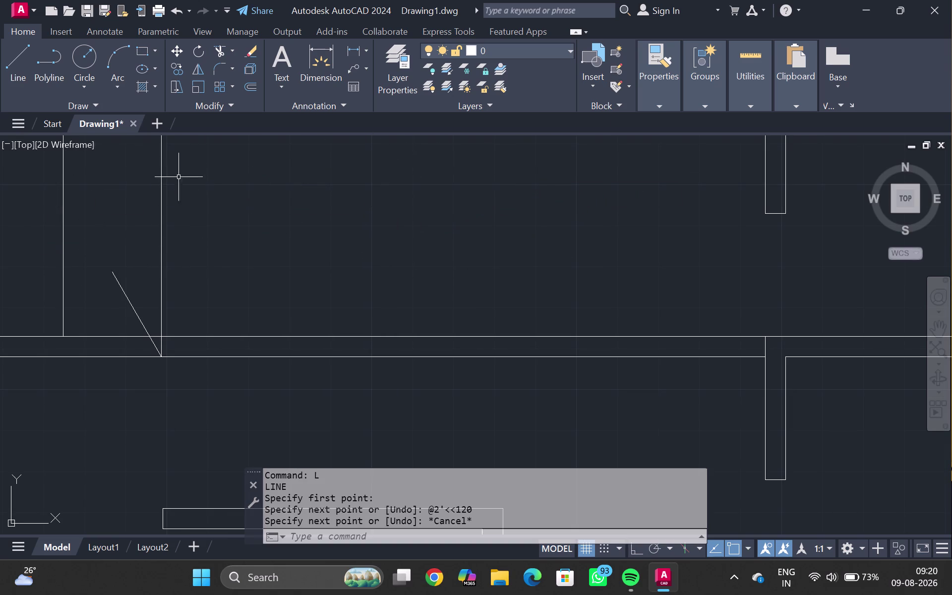
Start the EXTEND command with EX.
key(e)
key(x)
key(Return)
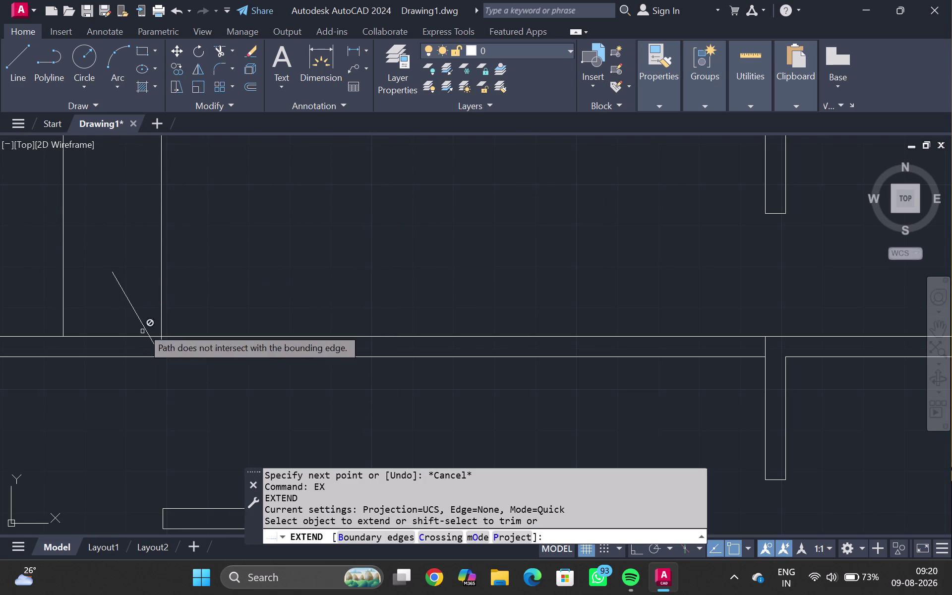
Extend the 120° angled line's upper end to the inner vertical wall line.
drag(144, 298, 124, 311)
key(Escape)
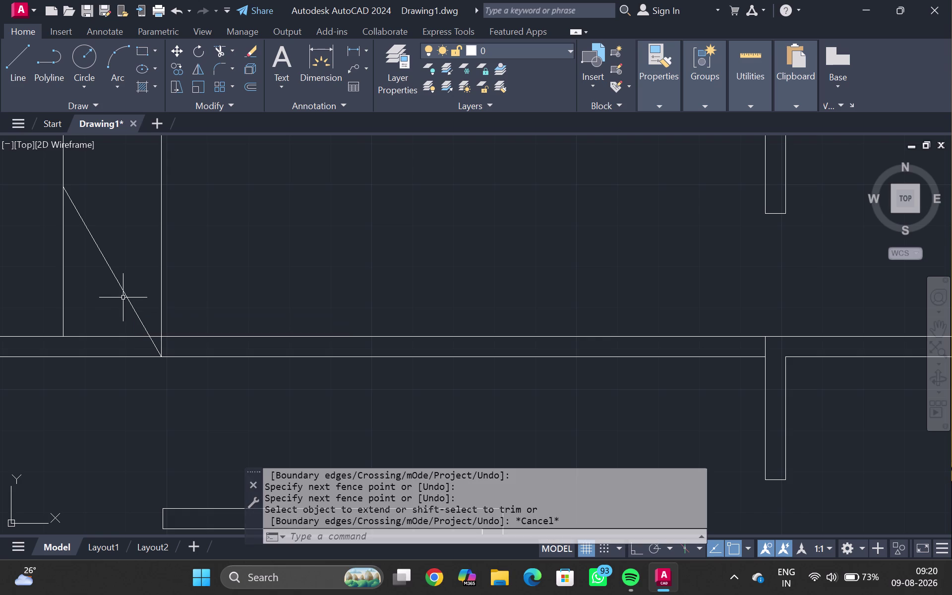
scroll(down, 3)
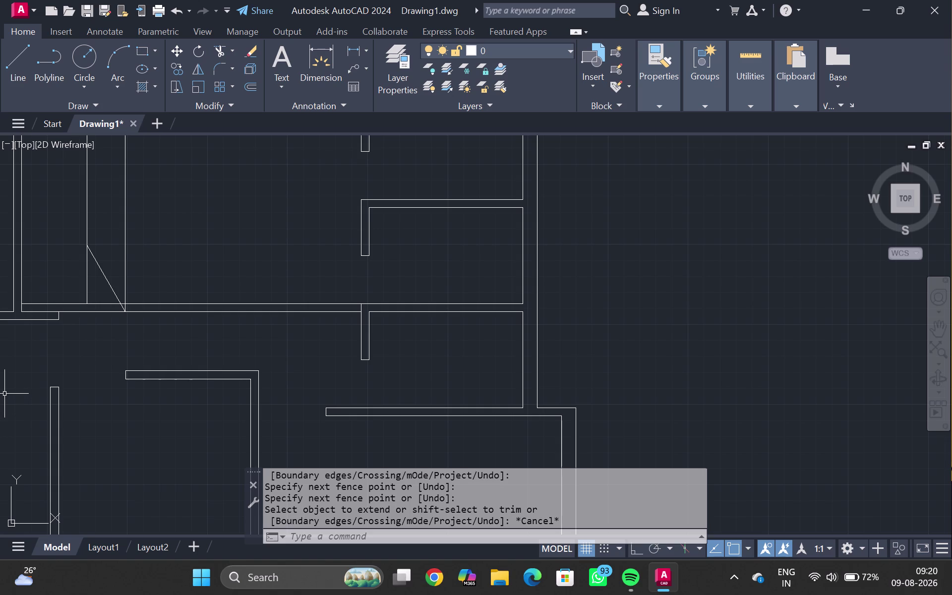
Trim the wall line stubs and leftover segment past the angled line.
text(TR)
key(Return)
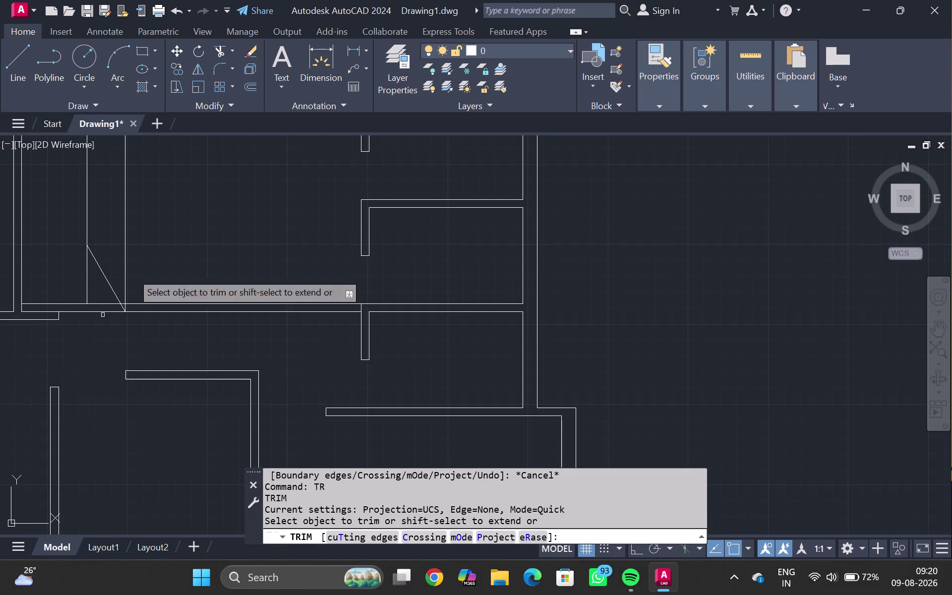
drag(76, 287, 107, 315)
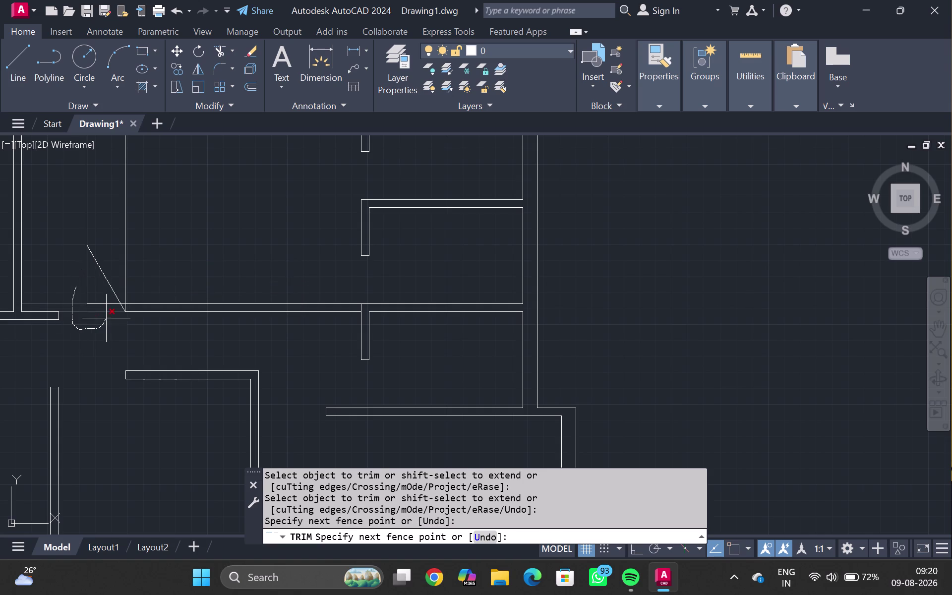
drag(107, 315, 67, 273)
scroll(up, 3)
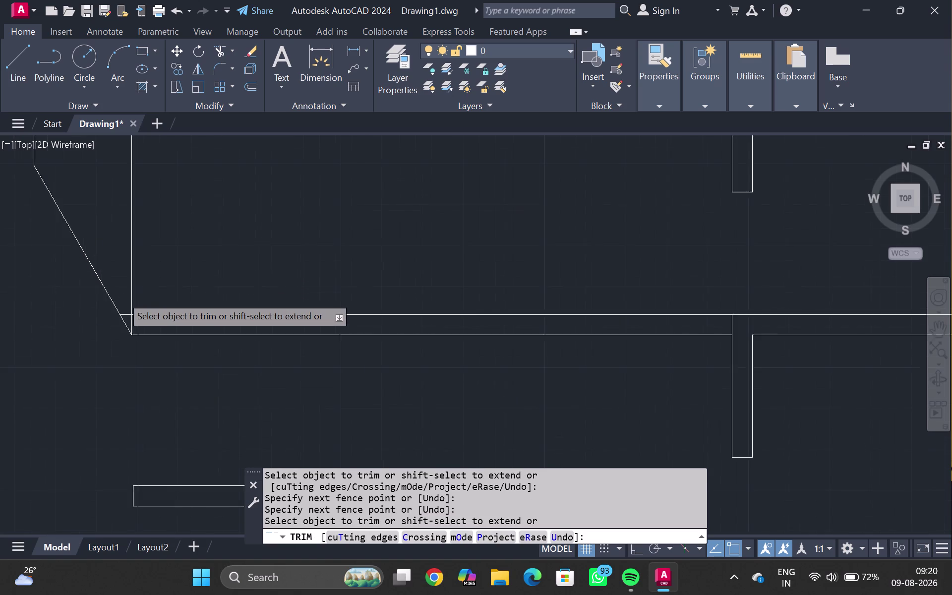
scroll(up, 3)
click(127, 325)
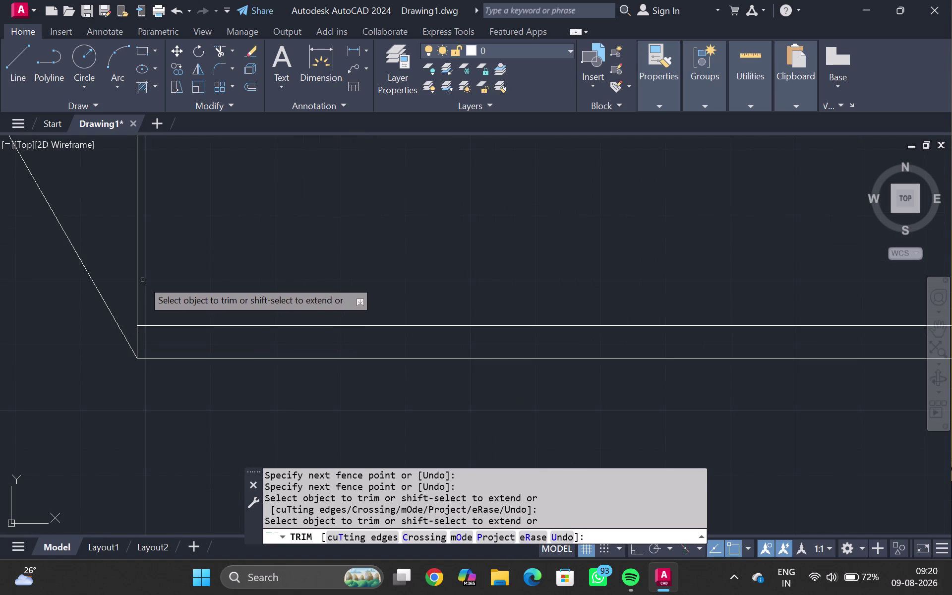
key(Escape)
Select the short vertical line beside the angled wall.
scroll(down, 3)
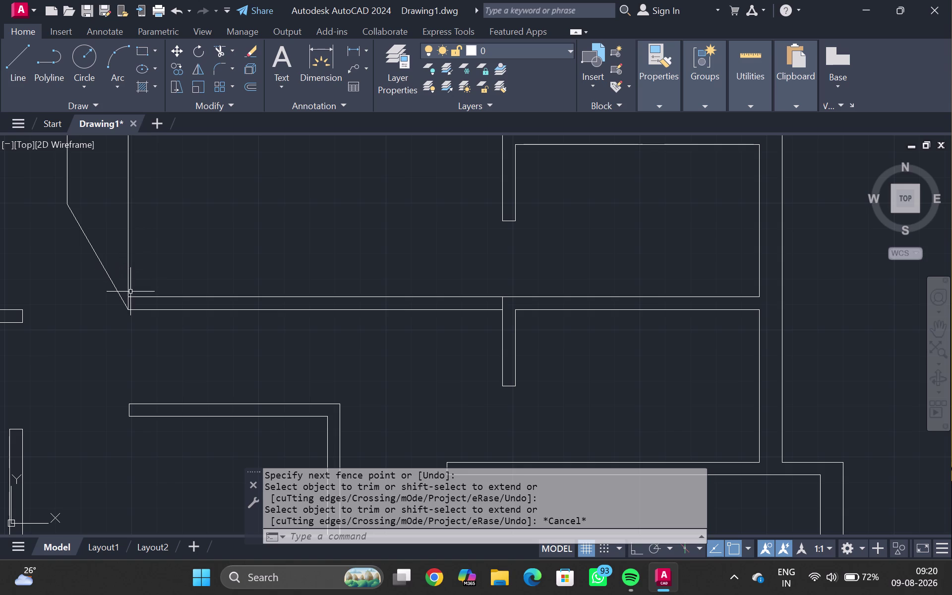
scroll(down, 3)
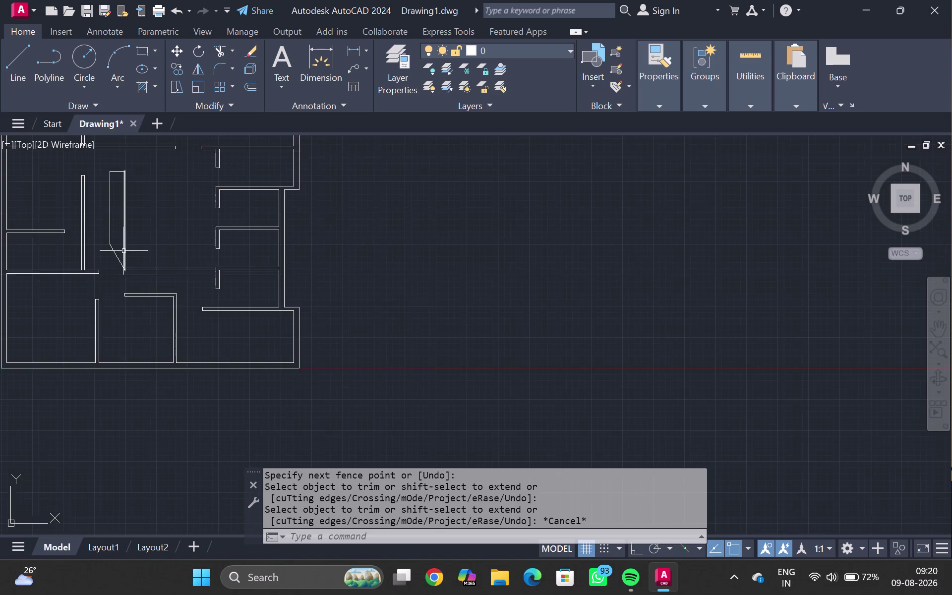
scroll(down, 3)
scroll(up, 3)
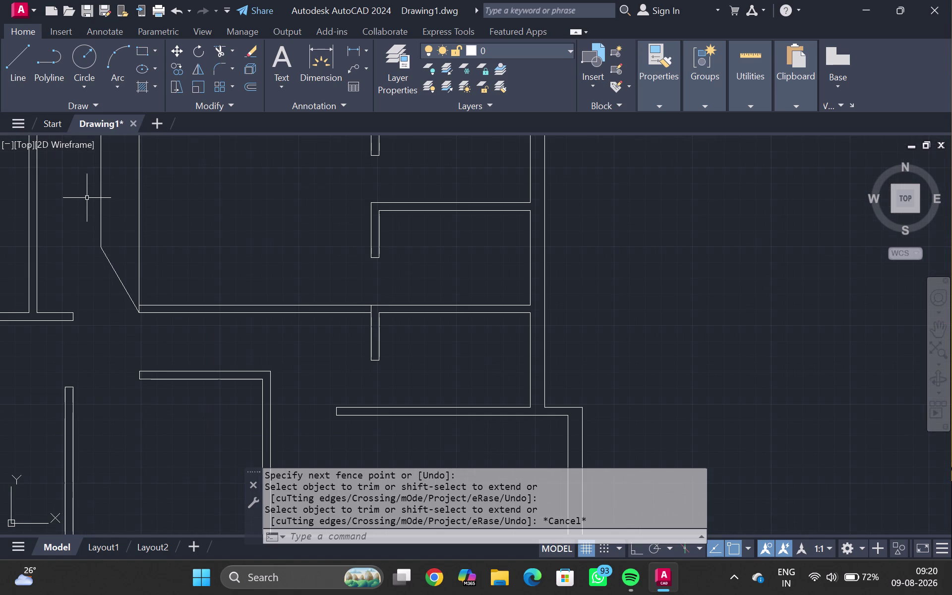
click(99, 213)
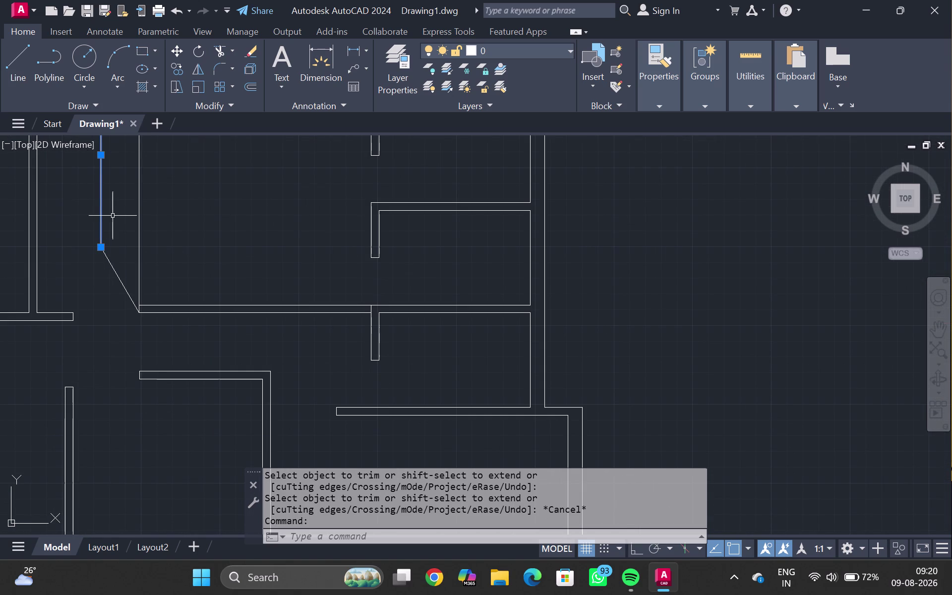
Set a 5" offset distance, then cancel without copying anything.
key(o)
key(Return)
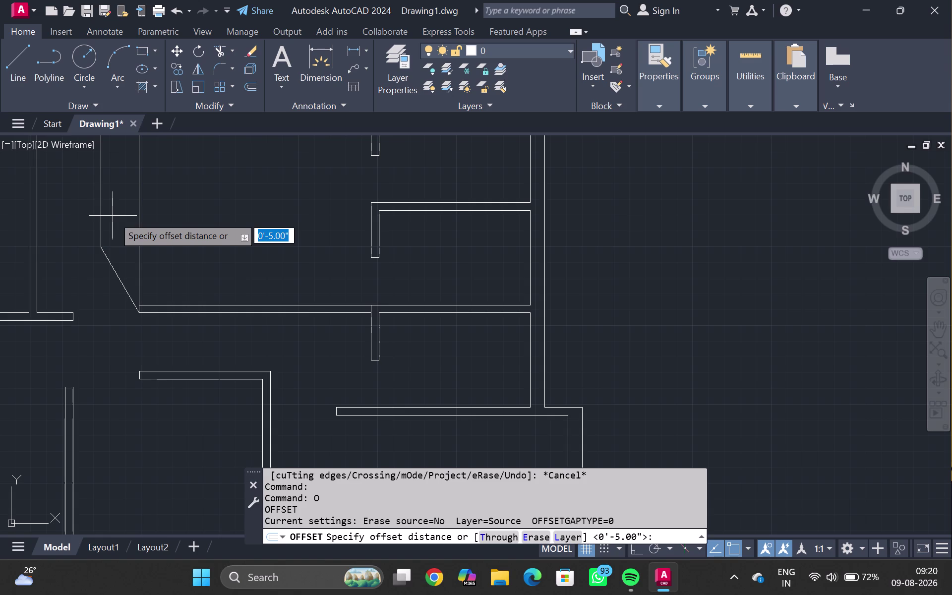
text(5)
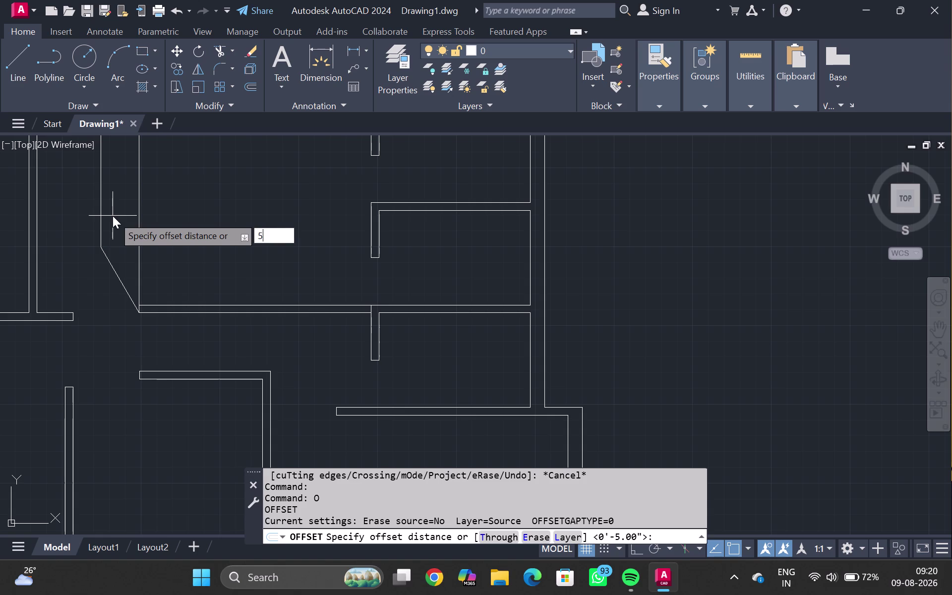
text(")
key(Return)
click(113, 216)
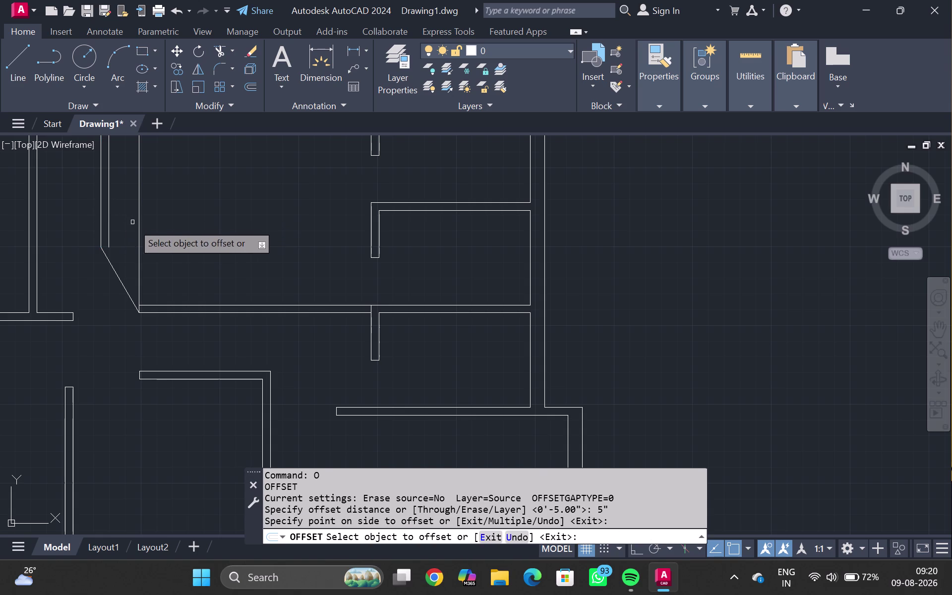
key(b)
key(Escape)
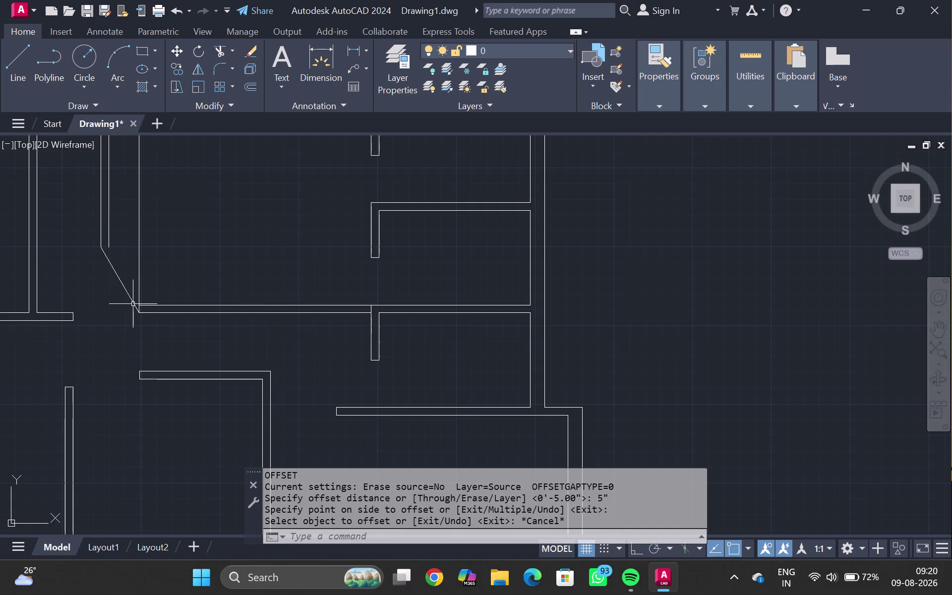
Draw an inner angled line from the wall corner to the vertical wall's end.
key(l)
key(Return)
scroll(up, 3)
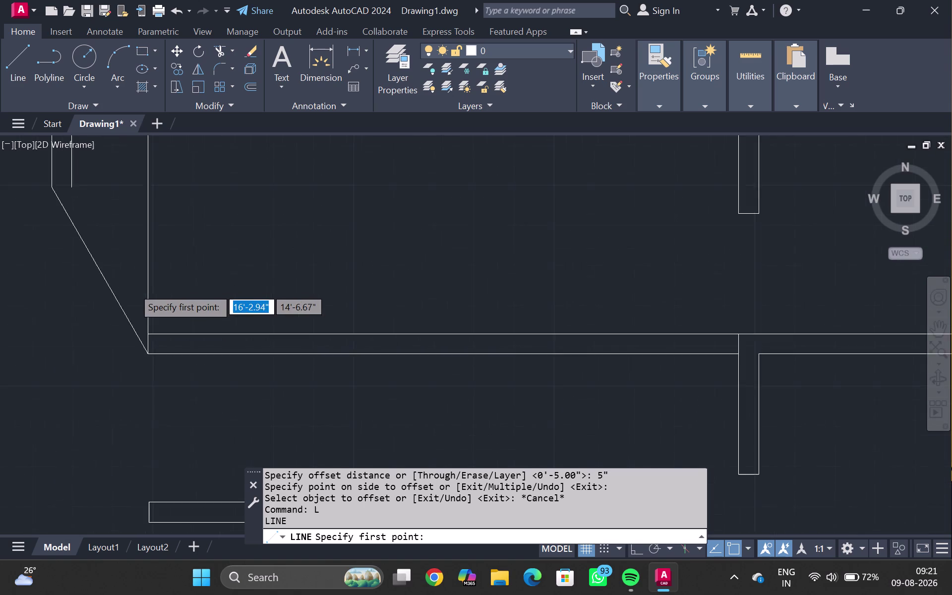
scroll(up, 3)
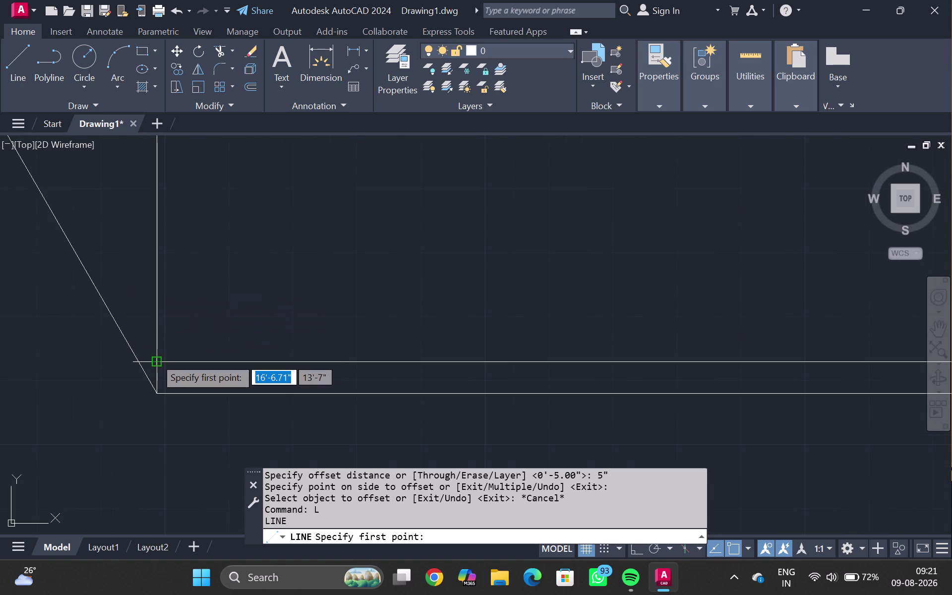
click(155, 357)
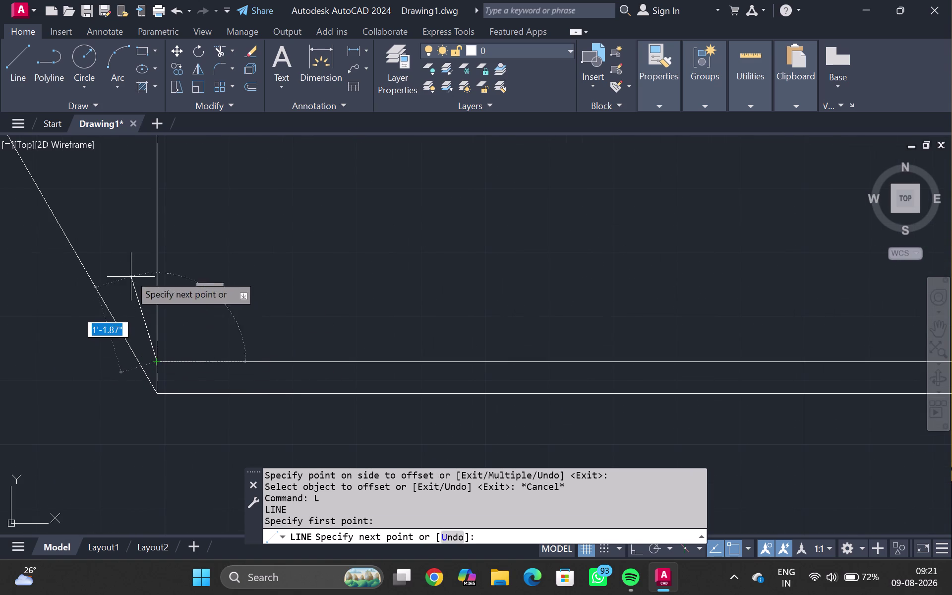
scroll(down, 3)
middle_drag(63, 183, 71, 248)
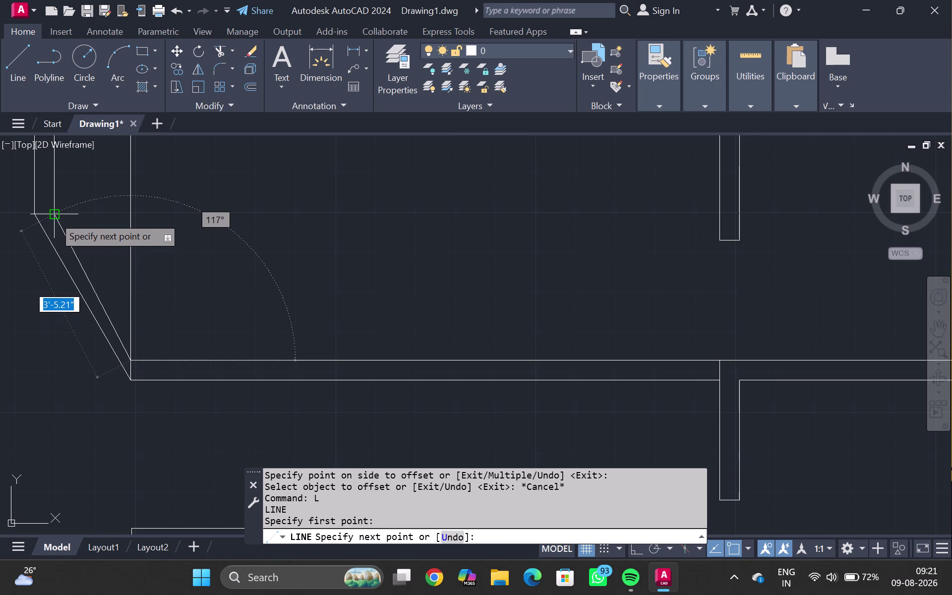
click(53, 216)
key(Escape)
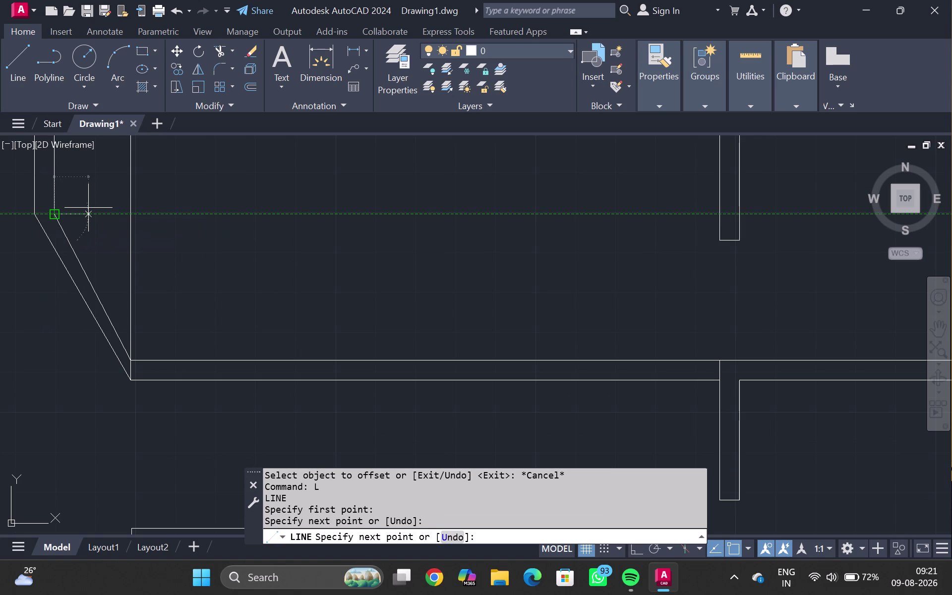
Delete the newly drawn inner angled line.
scroll(down, 3)
scroll(up, 3)
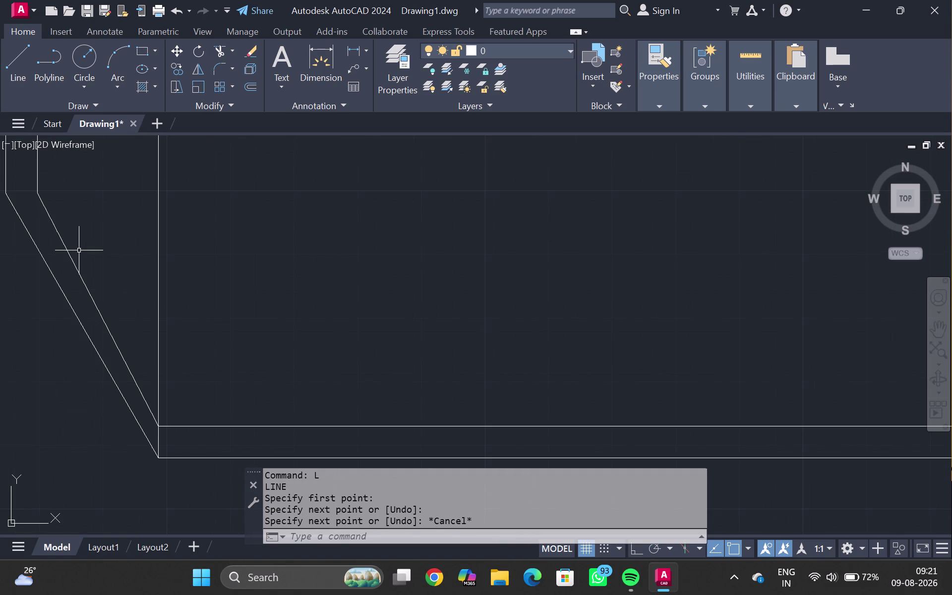
middle_drag(79, 251, 78, 257)
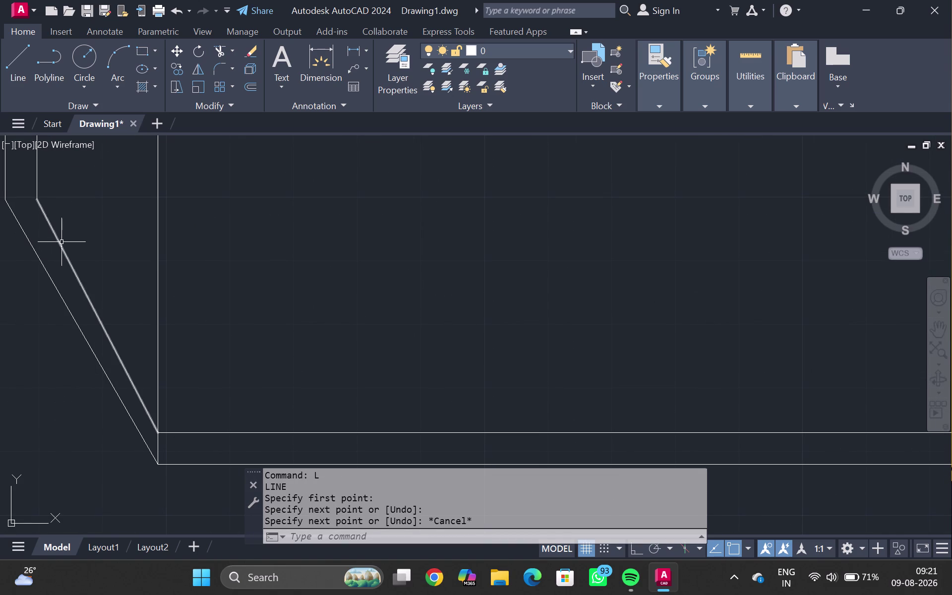
click(61, 242)
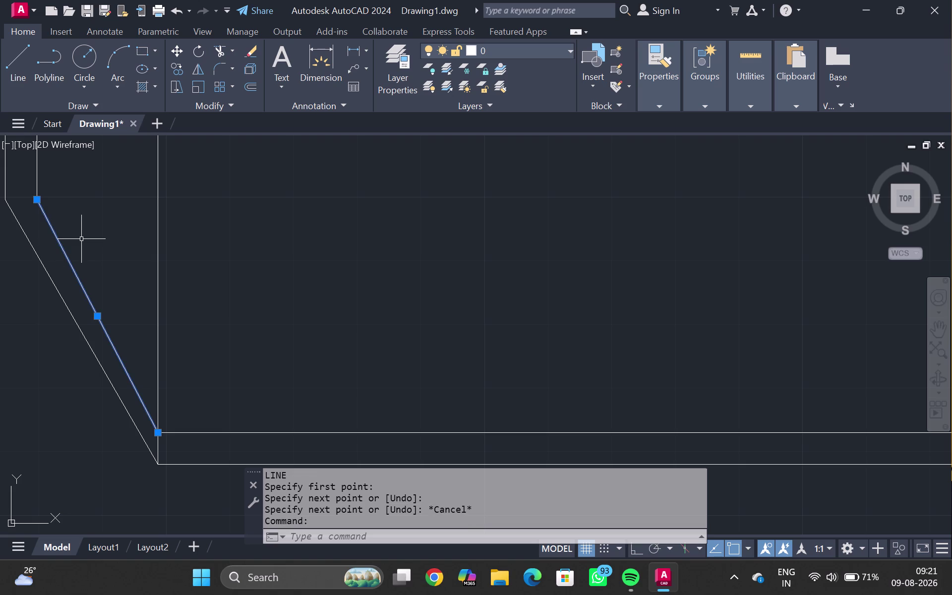
key(Delete)
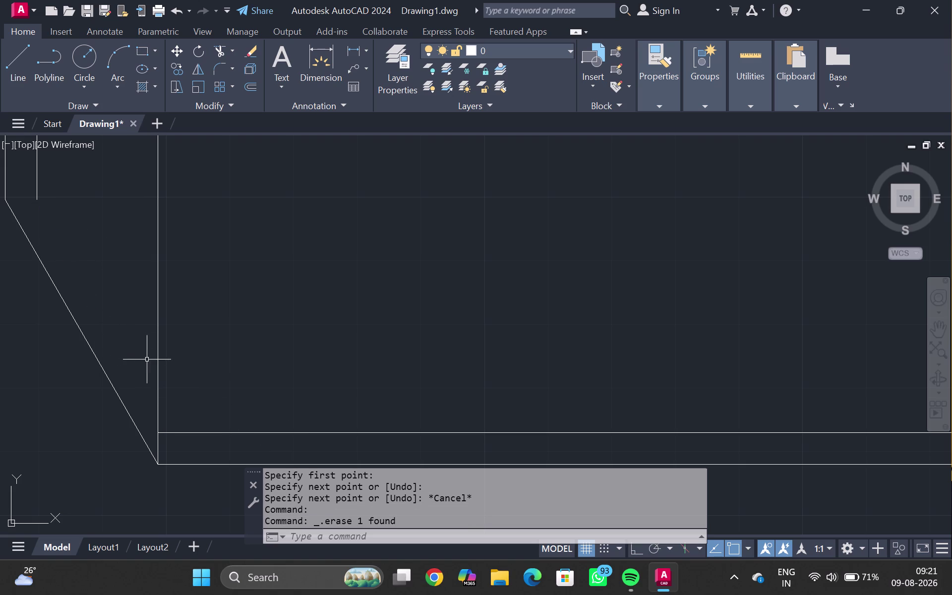
Delete the vertical wall line and the outer angled line.
click(158, 365)
key(Delete)
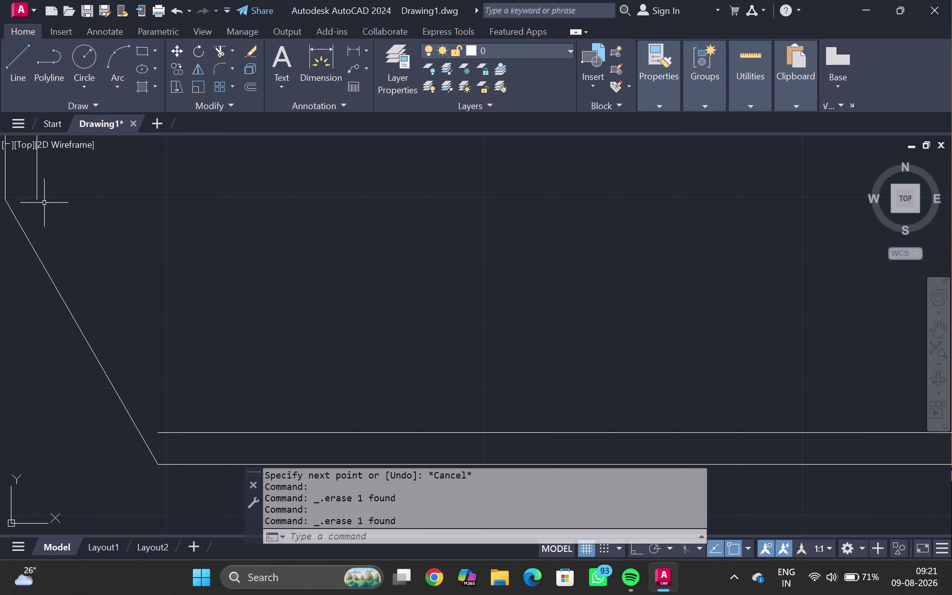
click(41, 261)
key(Delete)
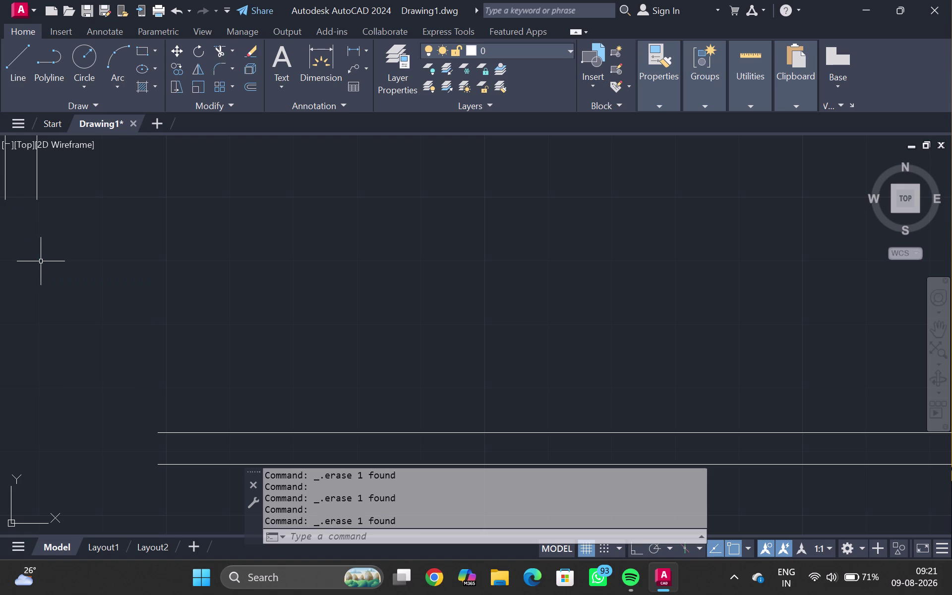
key(l)
key(Return)
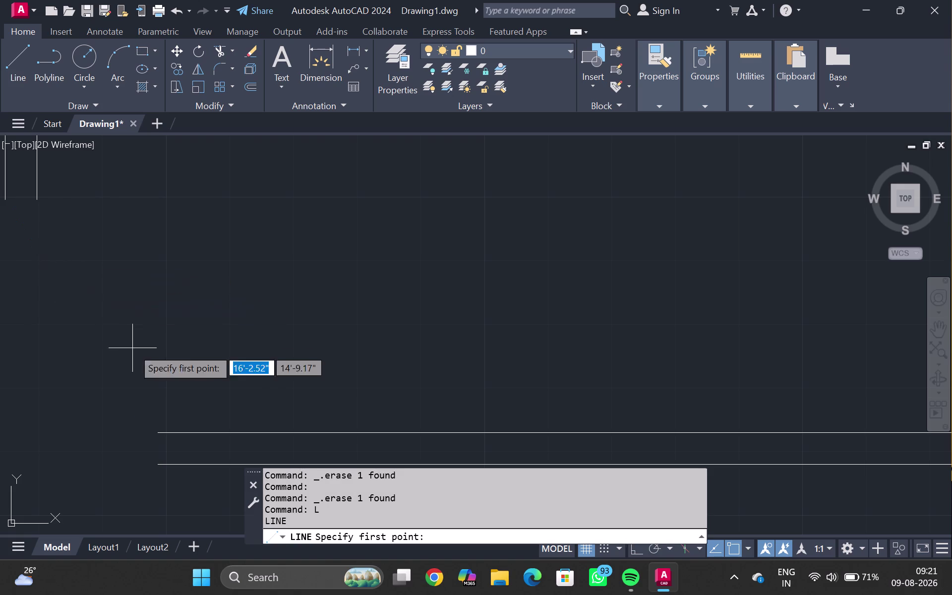
Extend the bottom wall line slightly left and draw the inner angled line.
click(160, 463)
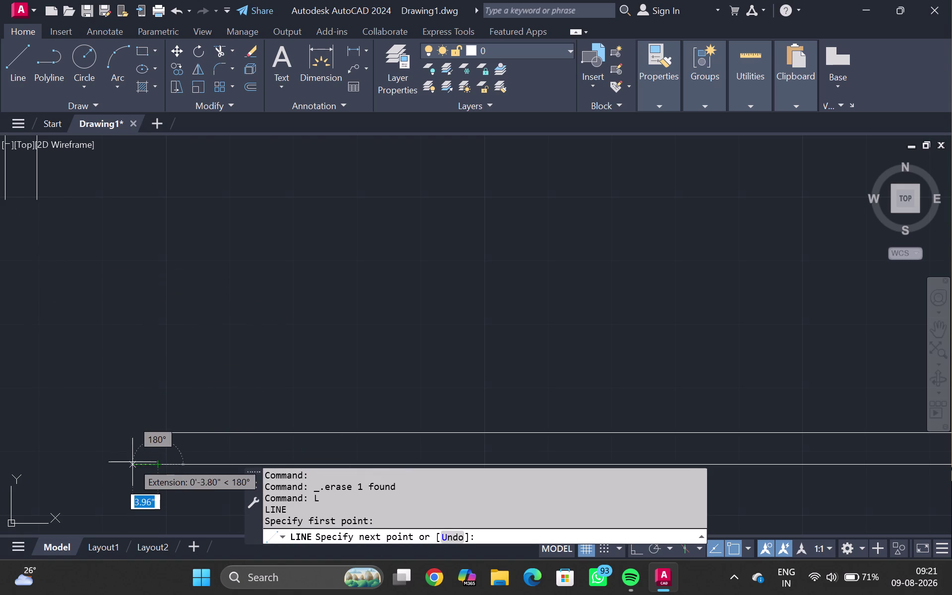
click(122, 465)
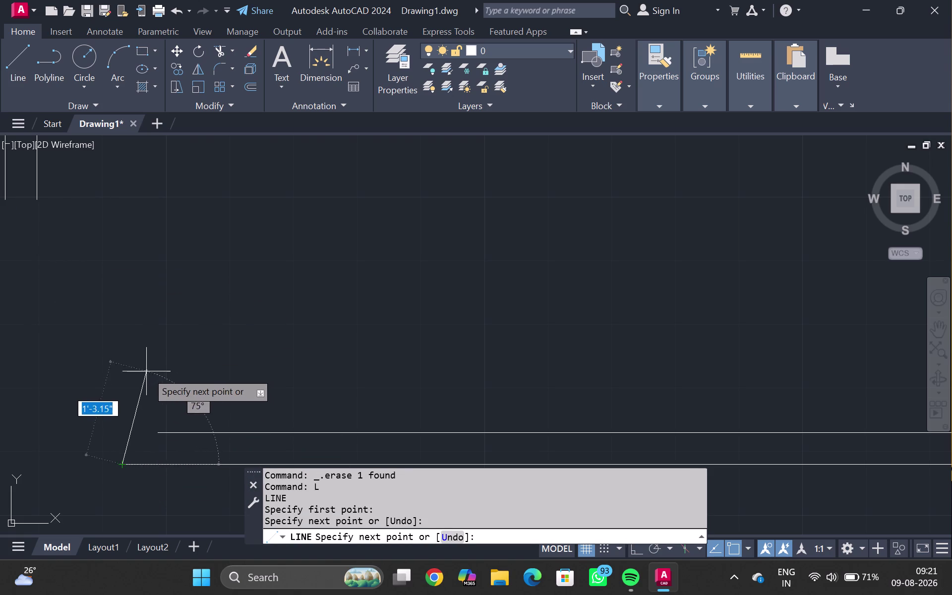
key(Escape)
key(l)
key(Return)
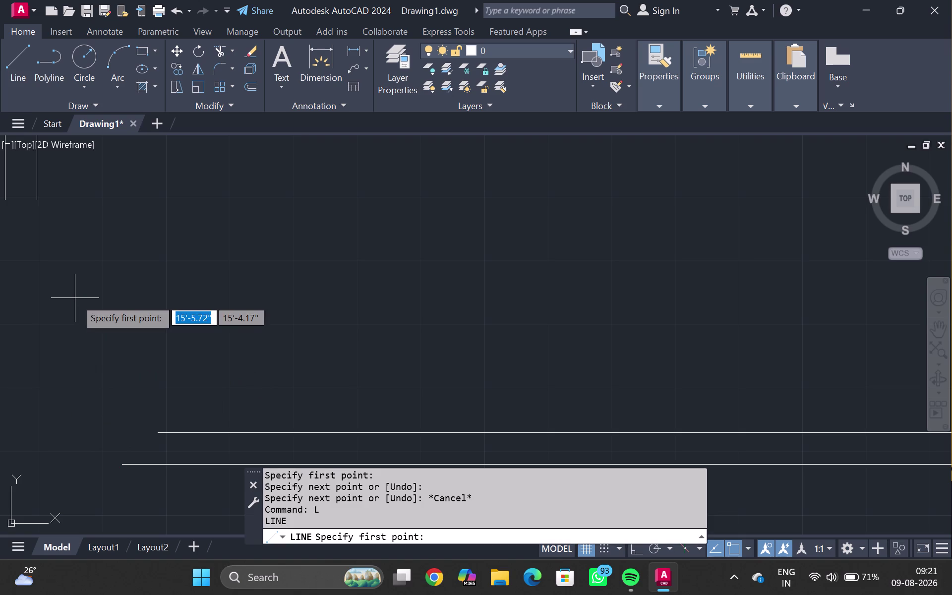
click(40, 200)
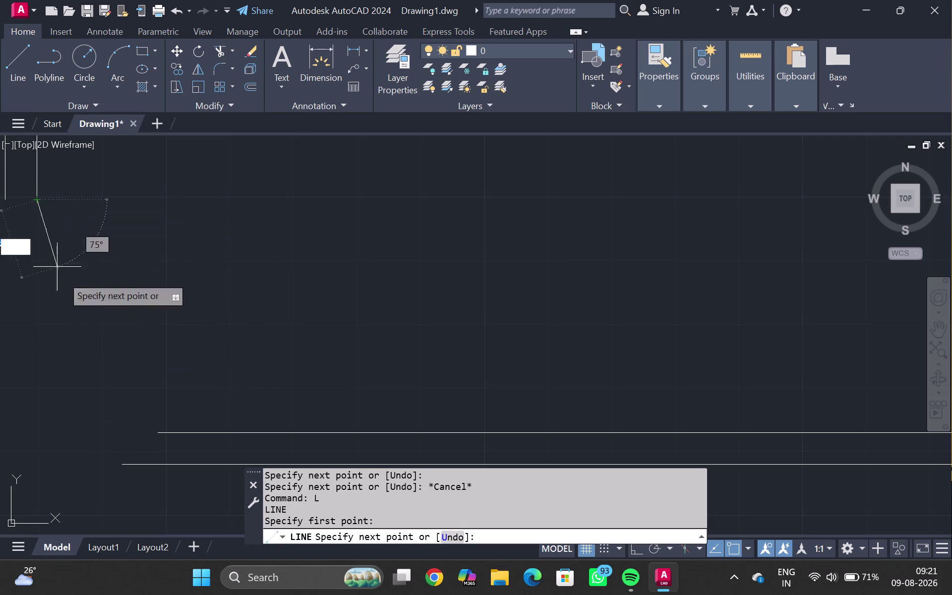
click(161, 432)
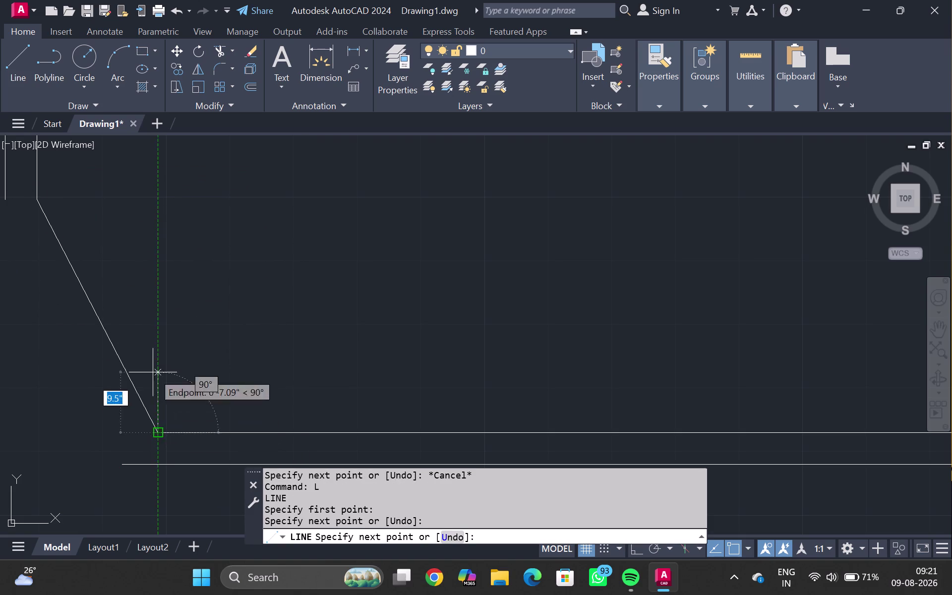
key(Escape)
Draw the outer angled line from the outer wall end to the bottom wall.
key(Return)
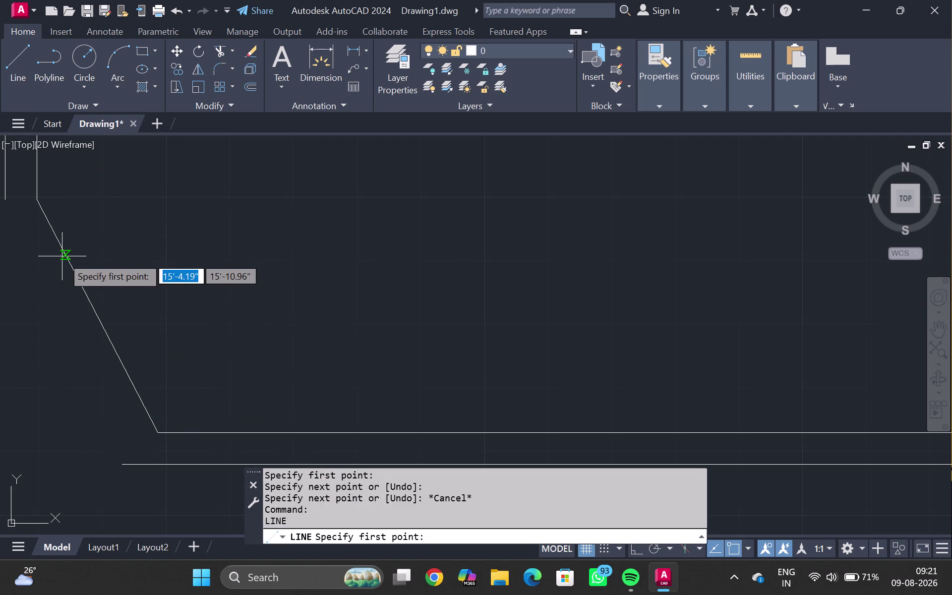
click(2, 199)
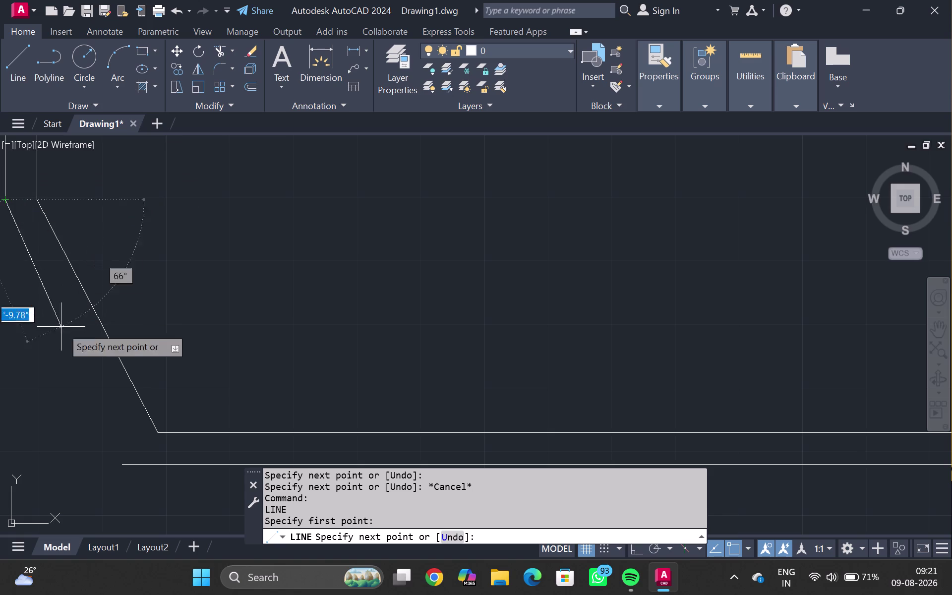
click(142, 464)
key(Escape)
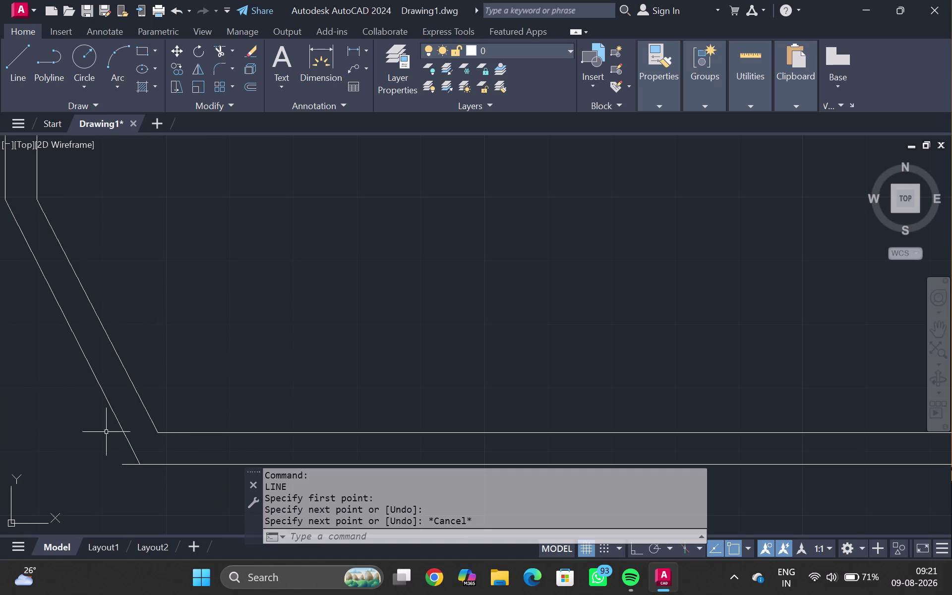
key(t)
key(r)
key(Return)
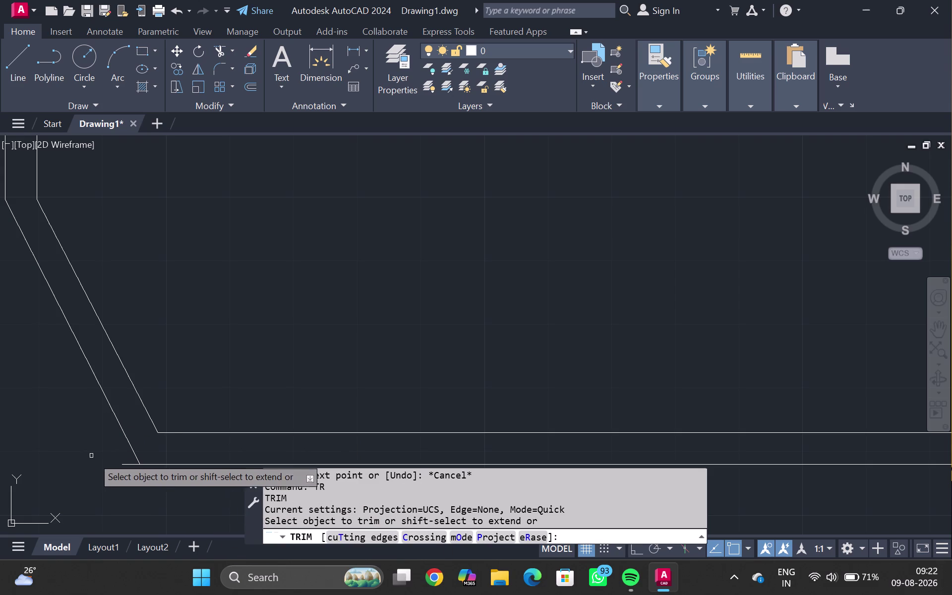
Trim the bottom wall stub past the outer angled line and view the whole plan.
click(122, 466)
key(Escape)
scroll(down, 3)
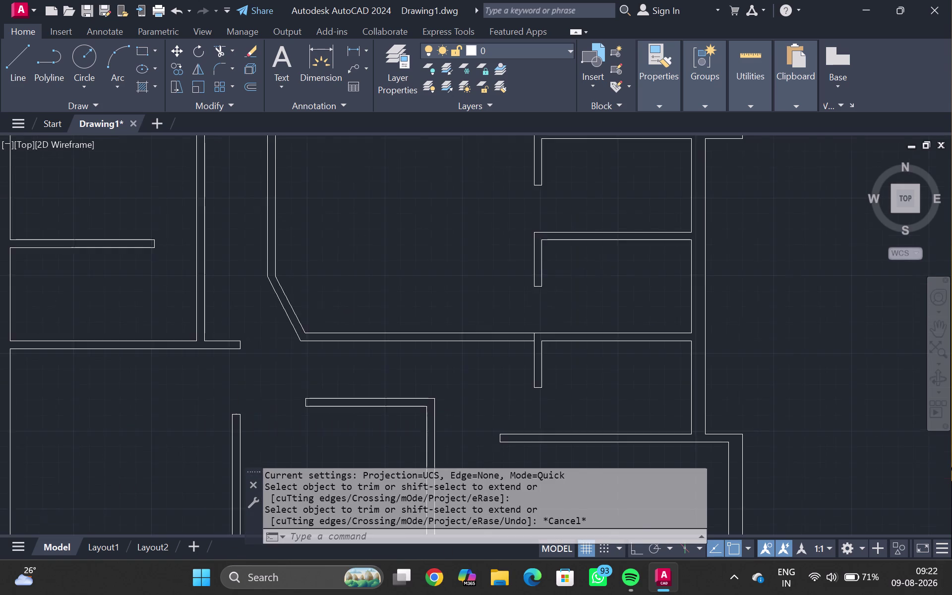
scroll(down, 3)
middle_drag(381, 291, 368, 313)
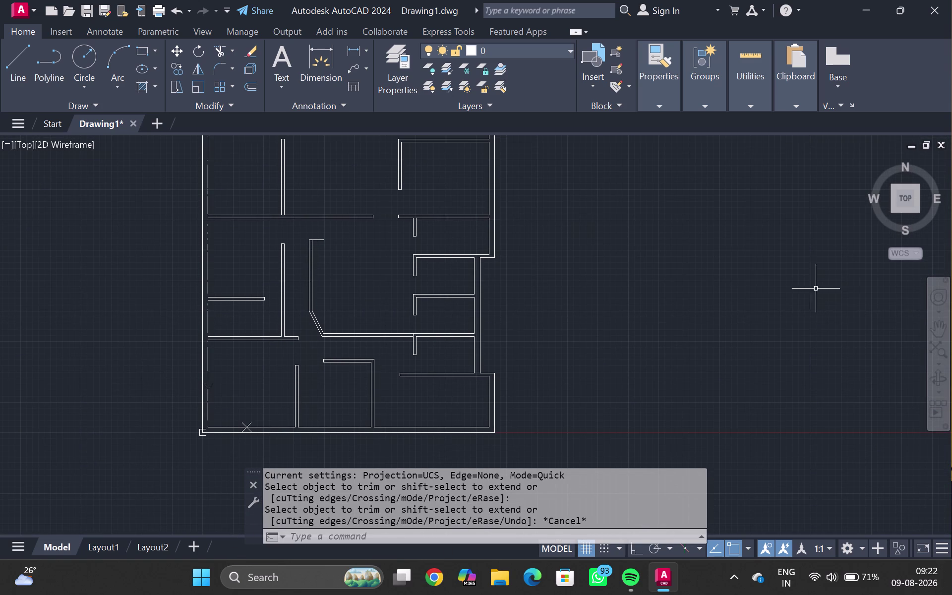
click(740, 579)
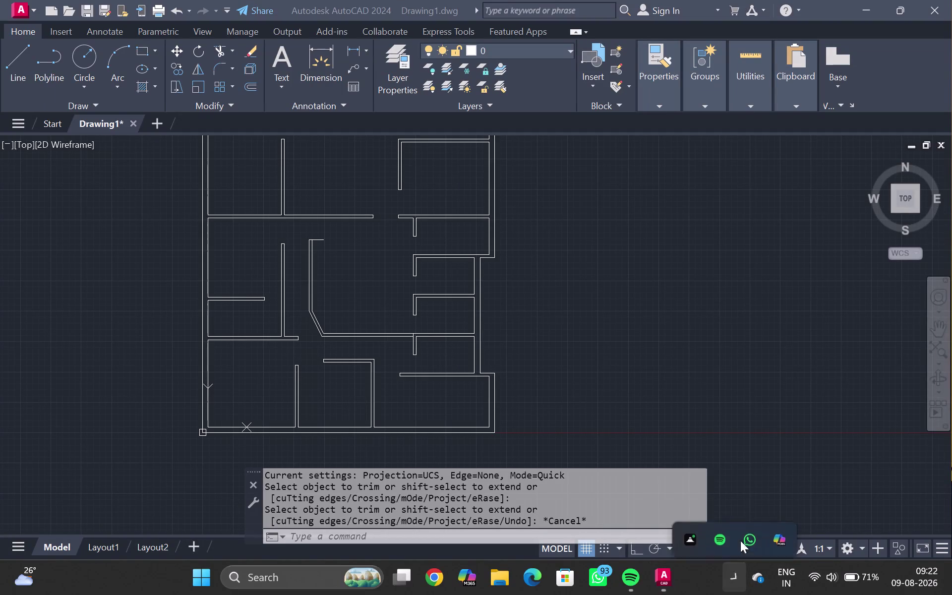